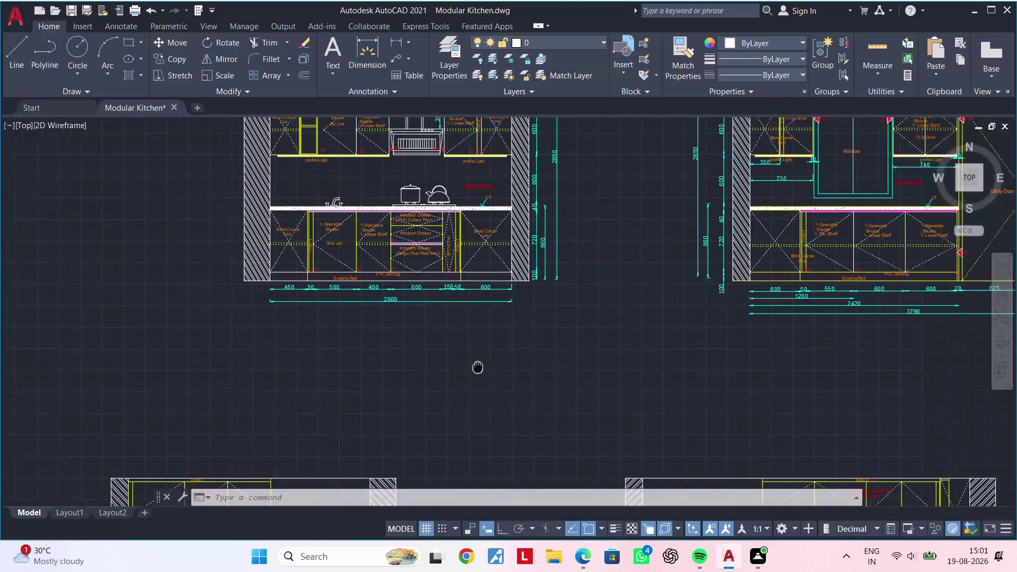
Pan to the fridge wall elevation, save the drawing and cancel any active command.
middle_drag(611, 273, 680, 224)
middle_drag(661, 272, 613, 277)
key(Escape)
key(Escape)
key(Escape)
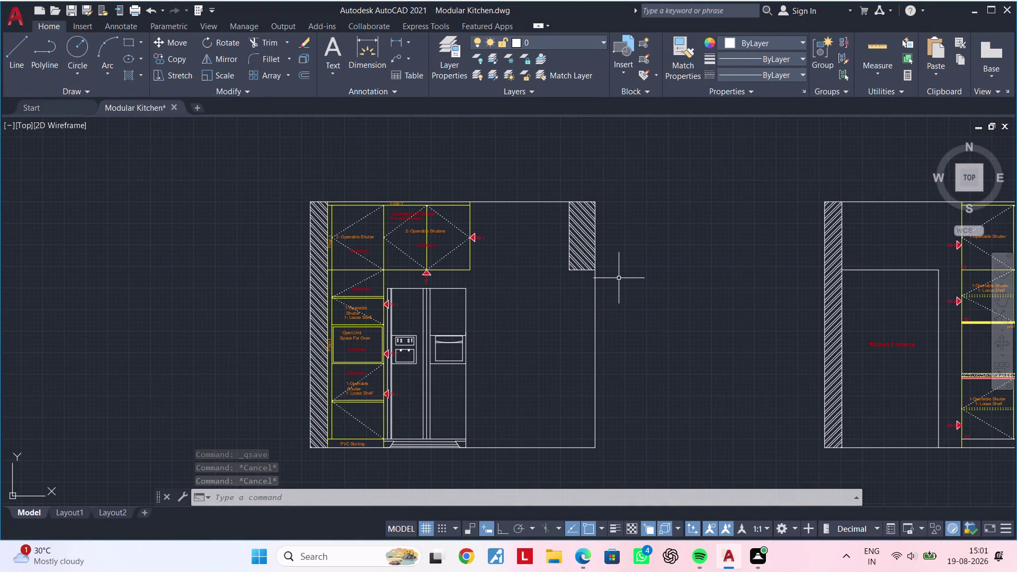
key(Escape)
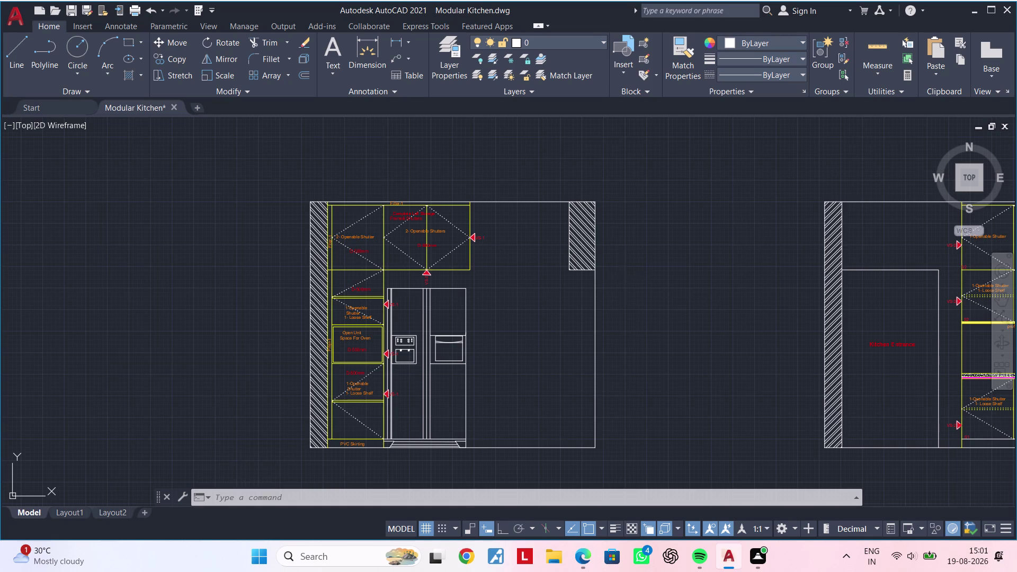
key(Escape)
key(Escape)
key(Escape)
key(Escape)
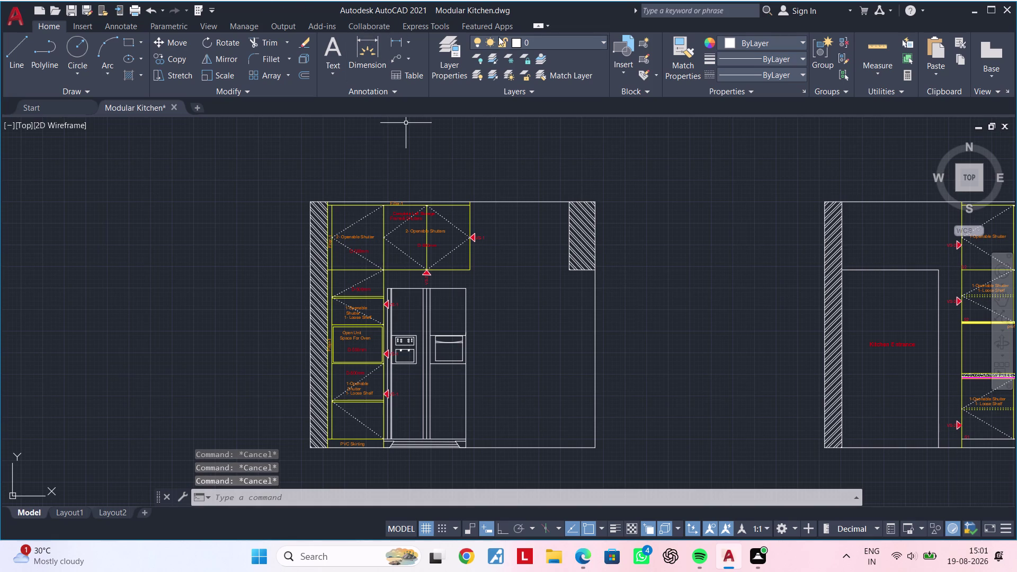
Make the Dimensions layer current and start the DIM command.
click(508, 42)
click(549, 90)
click(370, 51)
scroll(up, 3)
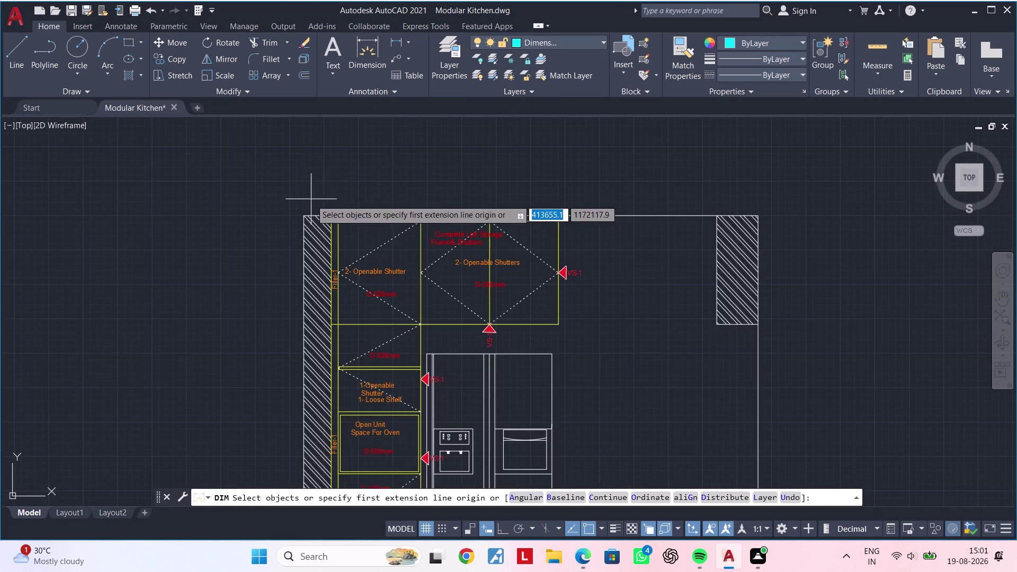
Dimension the 50 segment at the wall's top corner above the loft.
scroll(up, 3)
scroll(up, 3)
click(326, 266)
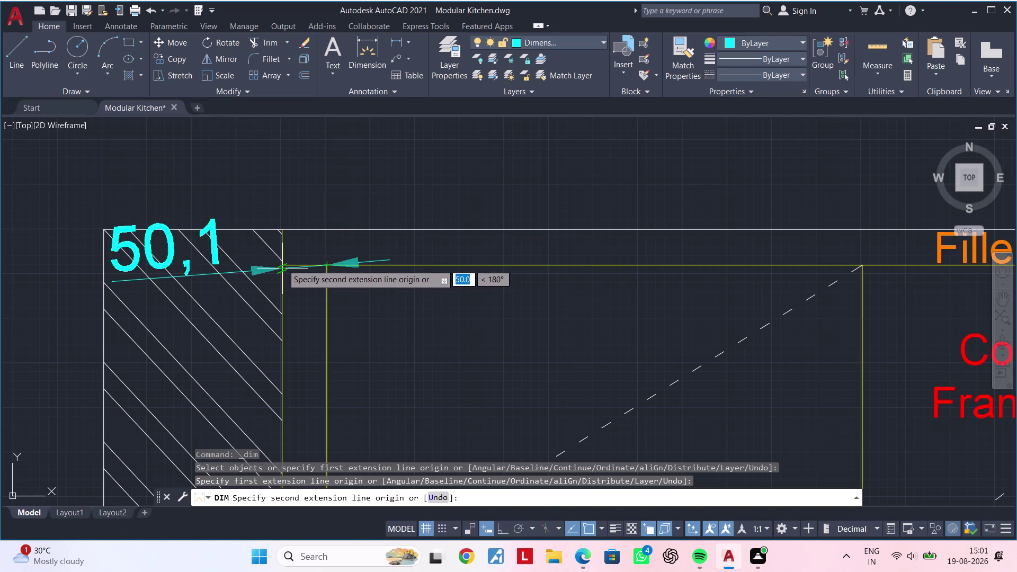
click(506, 523)
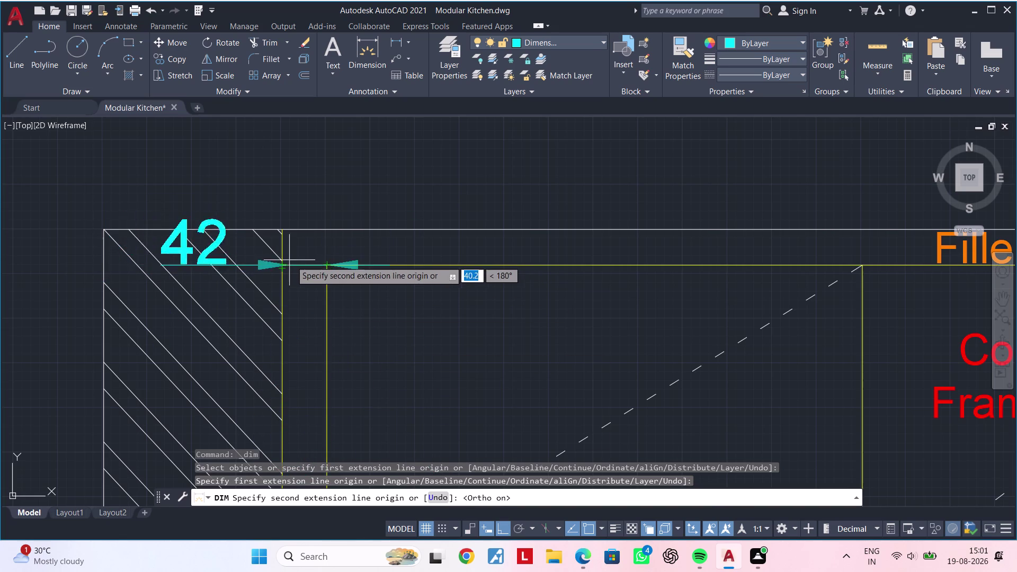
click(280, 267)
click(305, 186)
middle_drag(416, 156, 409, 183)
key(Escape)
middle_drag(436, 187, 370, 156)
key(space)
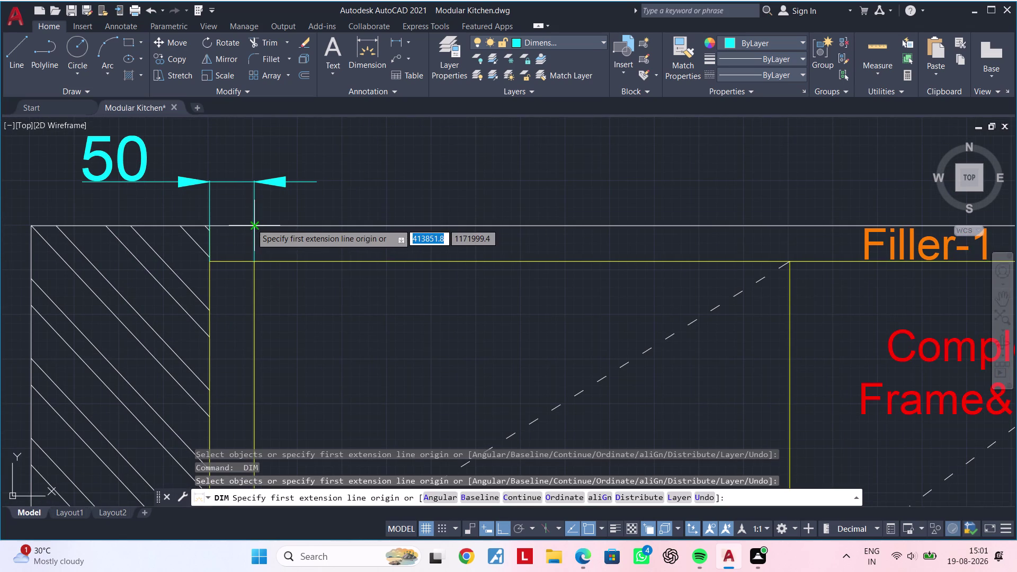
Add the 600 dimension to the first shutter's edge, in line with 50.
click(251, 224)
middle_drag(465, 223, 273, 218)
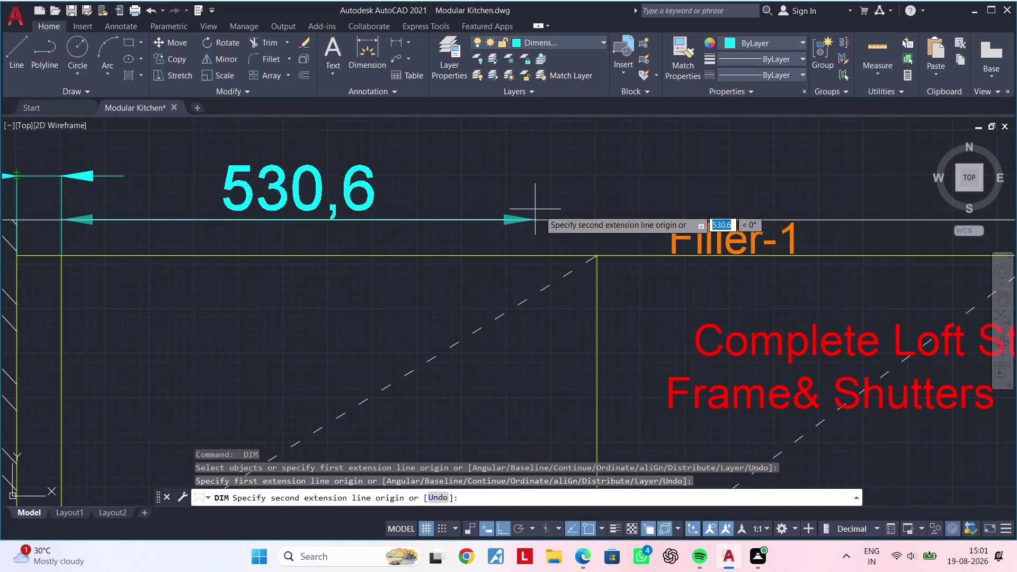
click(597, 217)
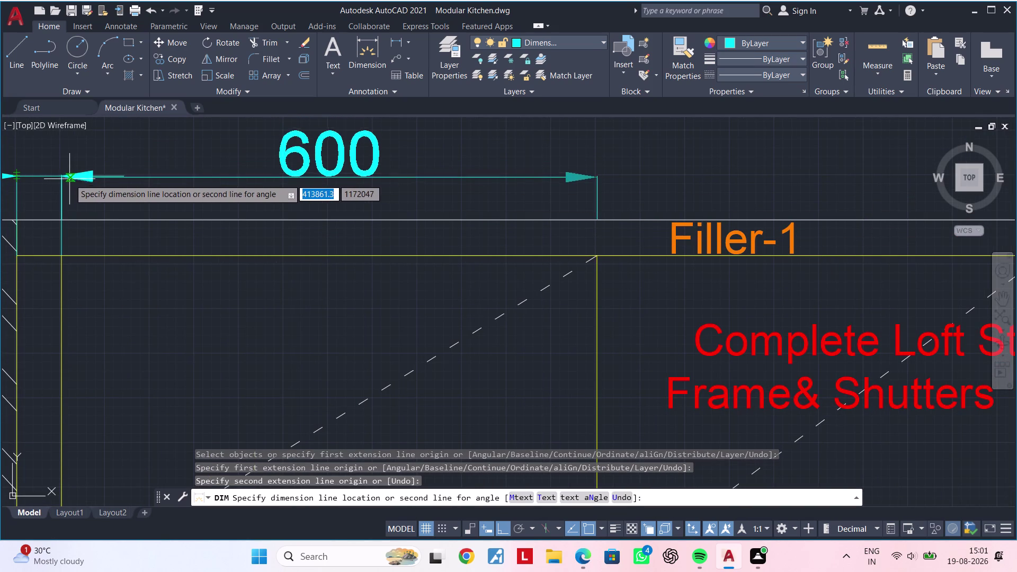
click(61, 177)
middle_drag(363, 162, 141, 158)
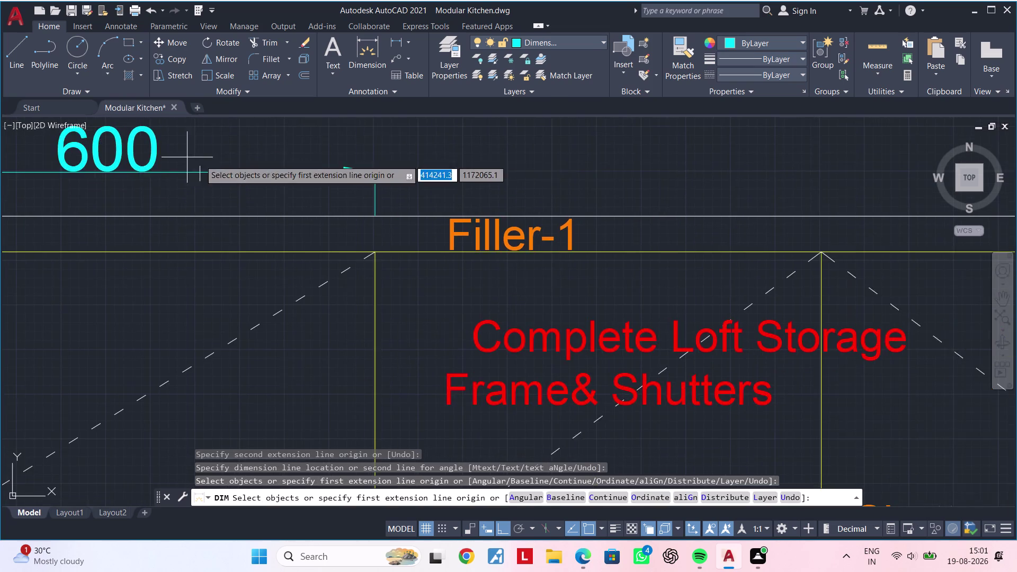
scroll(down, 3)
middle_drag(331, 174, 226, 182)
scroll(down, 3)
middle_drag(363, 182, 445, 181)
key(space)
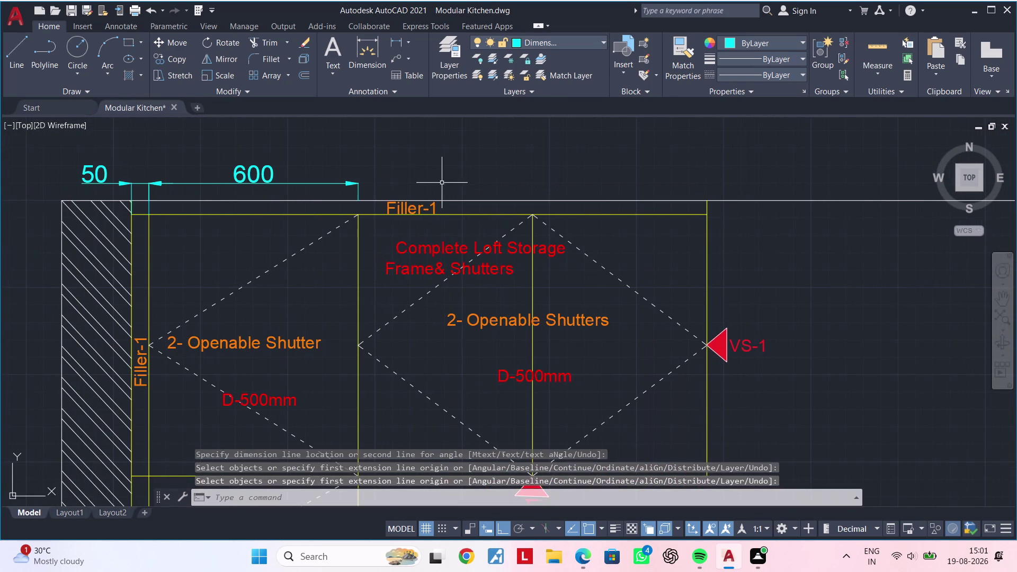
Discard a mistaken 100 dimension and chain a 1000 dimension from the 600's end.
key(space)
click(356, 182)
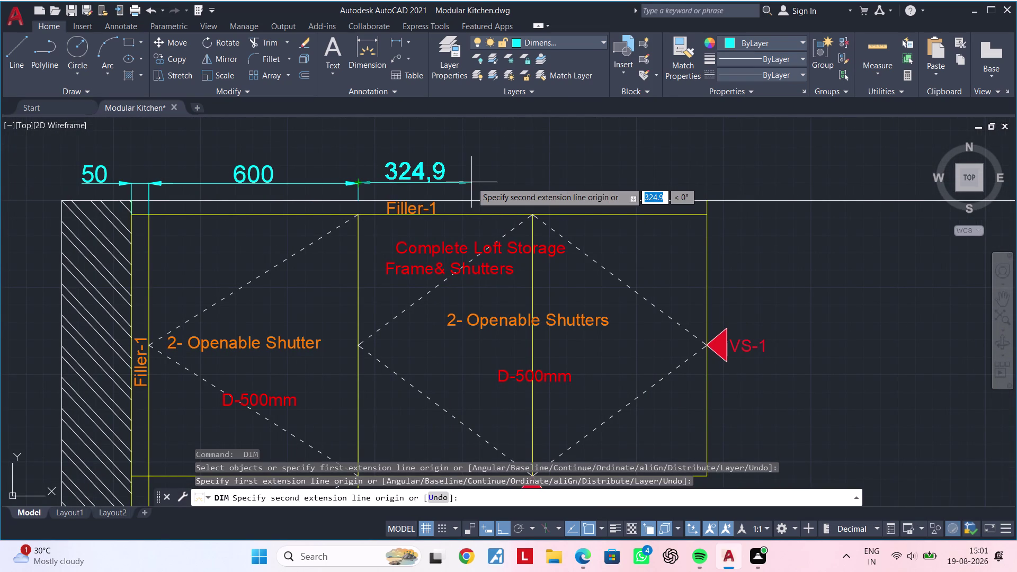
text(100)
key(Return)
key(Escape)
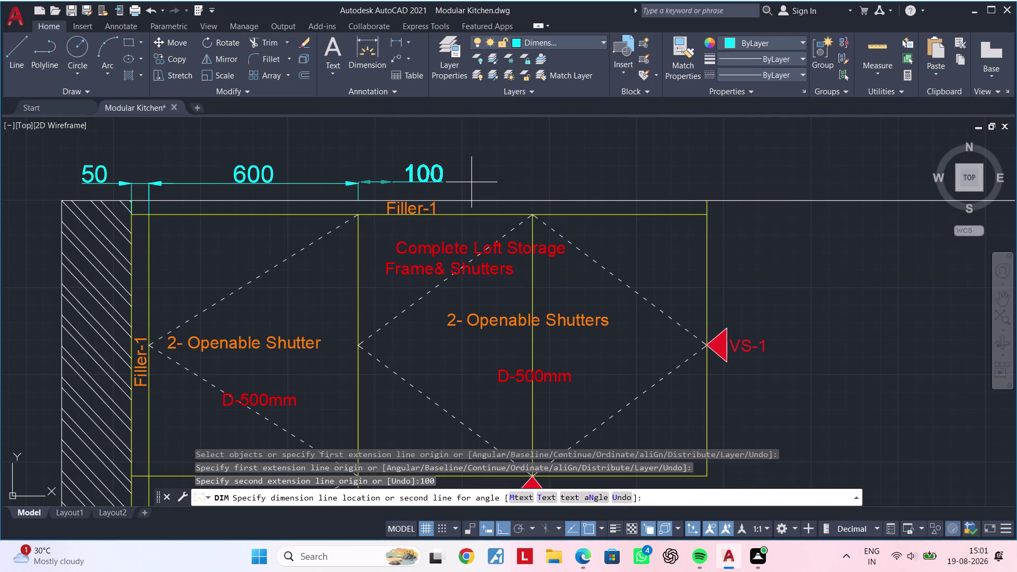
key(space)
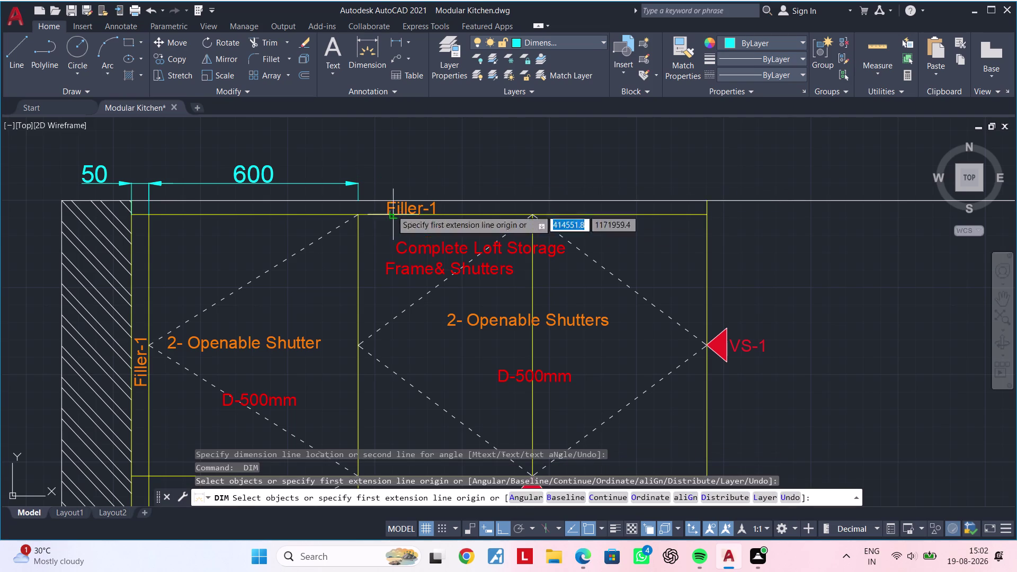
click(357, 183)
text(1)
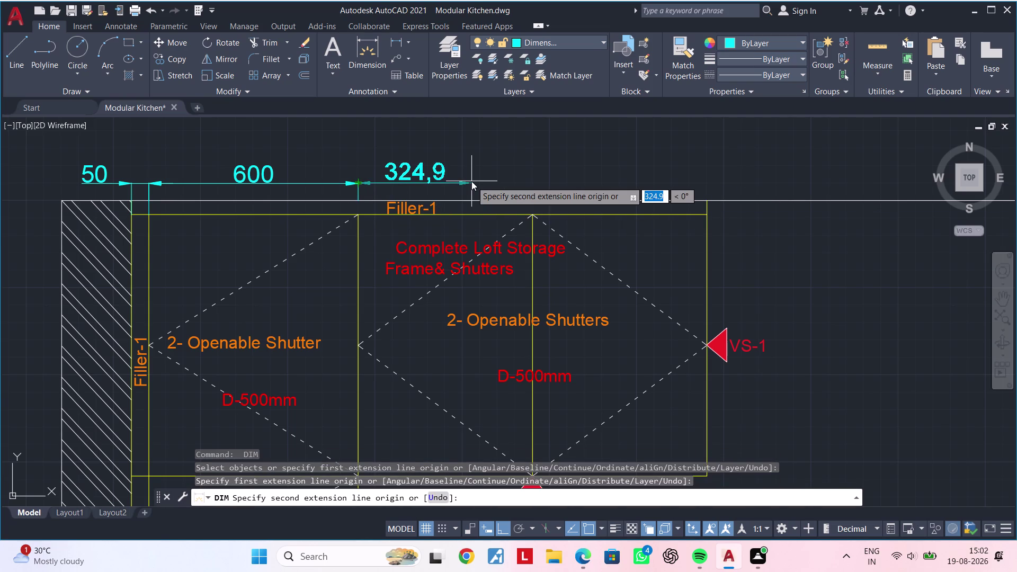
text(000)
key(Return)
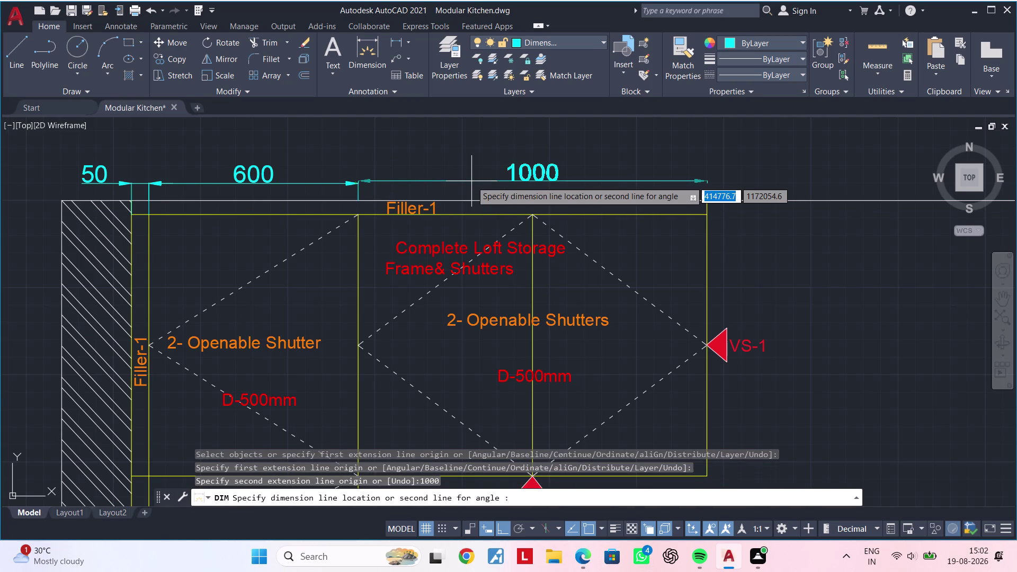
click(362, 185)
Cancel a 150 attempt and place the 1650 overall dimension above the chain.
middle_drag(747, 192, 359, 221)
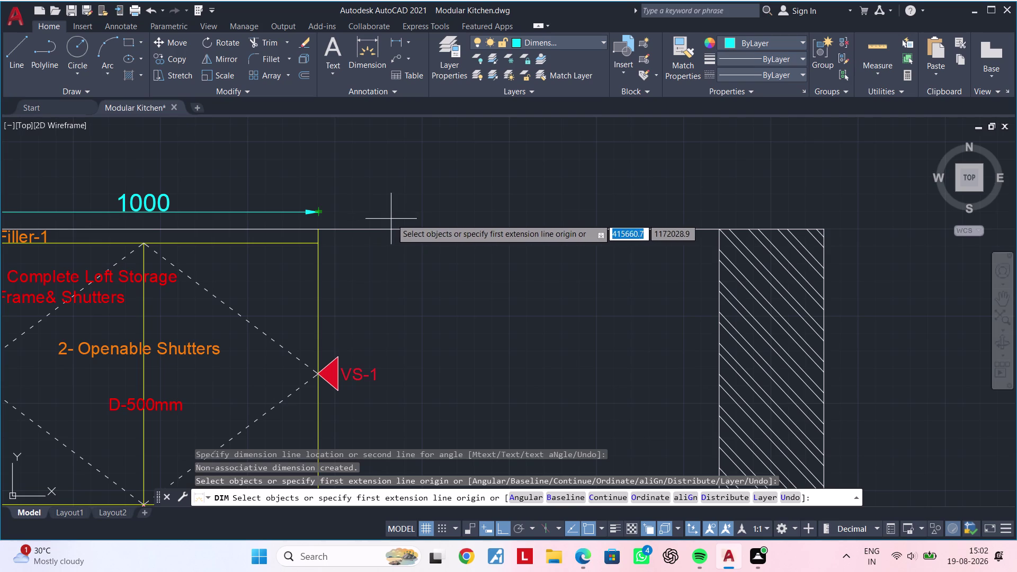
scroll(down, 3)
middle_drag(250, 219, 558, 218)
scroll(up, 3)
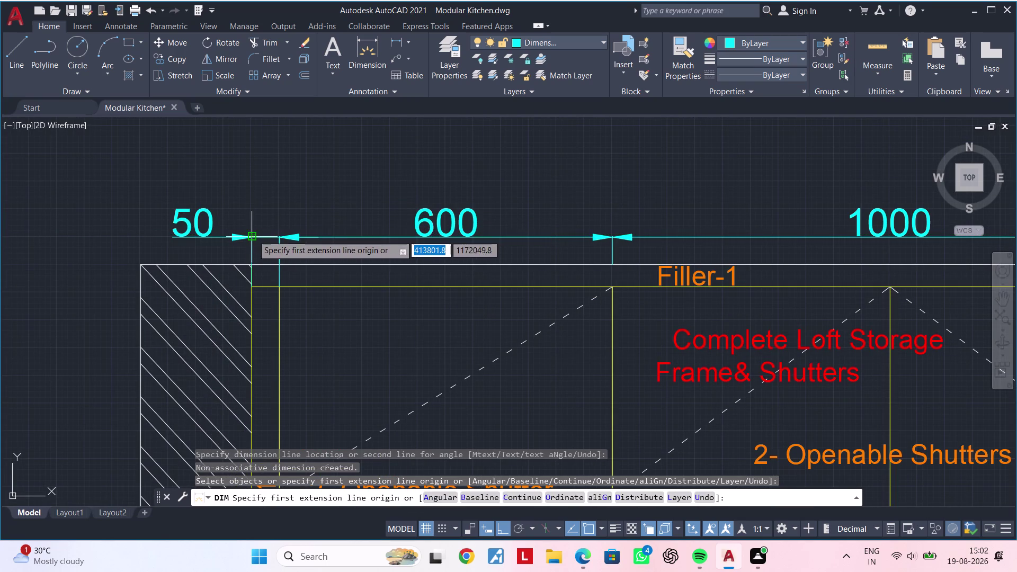
click(253, 195)
middle_drag(561, 180, 429, 189)
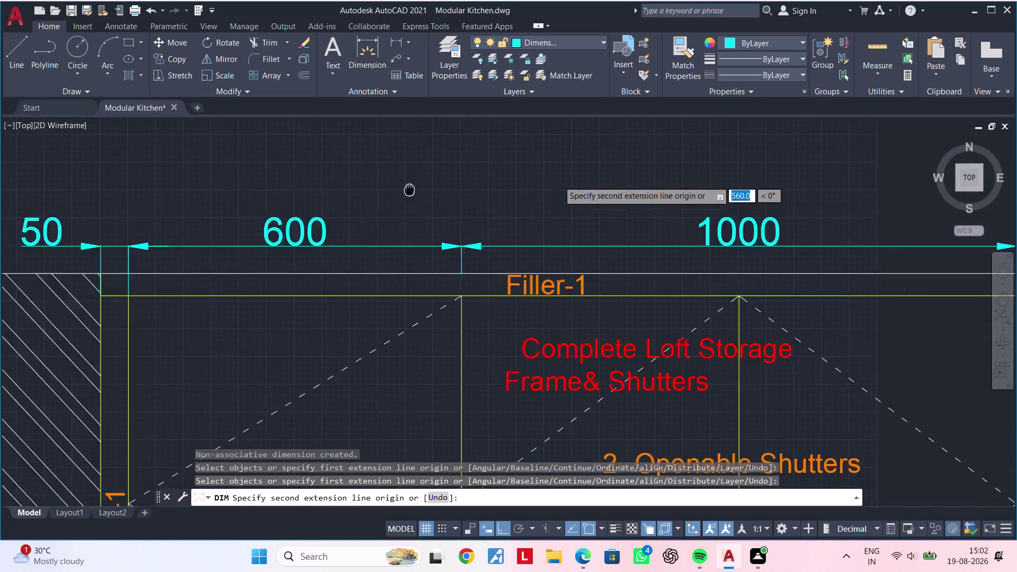
middle_drag(429, 188, 279, 189)
scroll(down, 3)
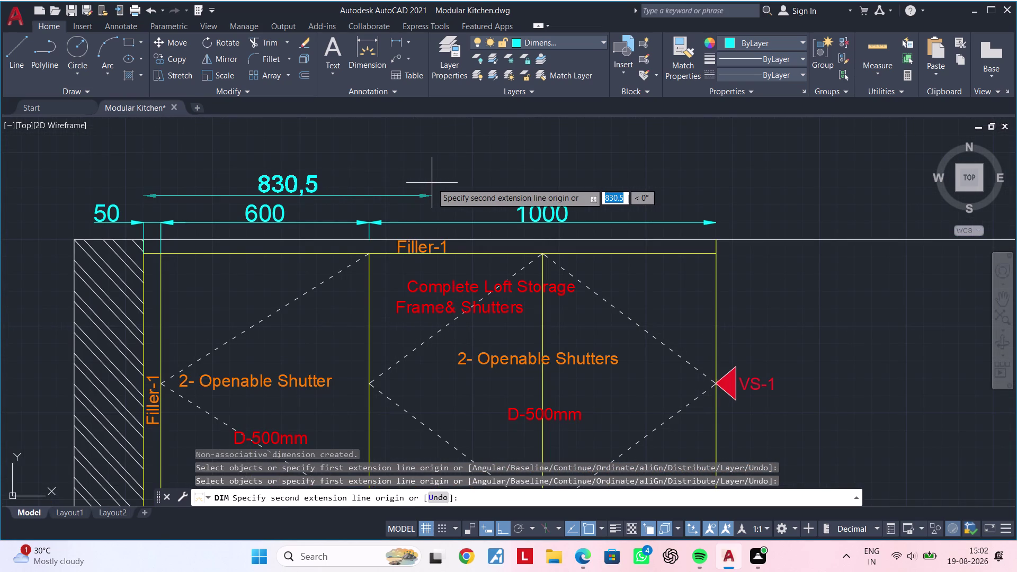
text(150)
key(Return)
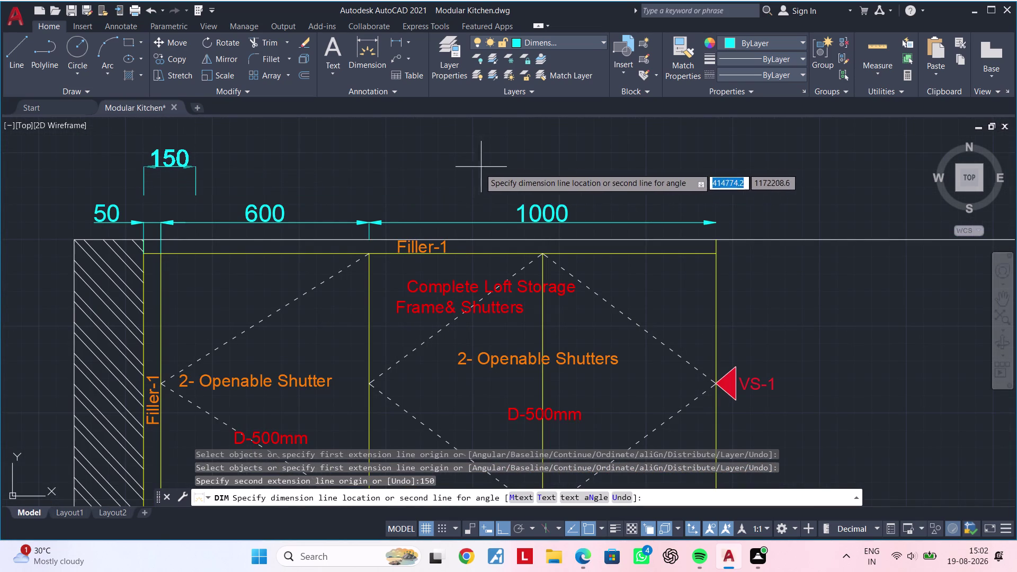
key(Escape)
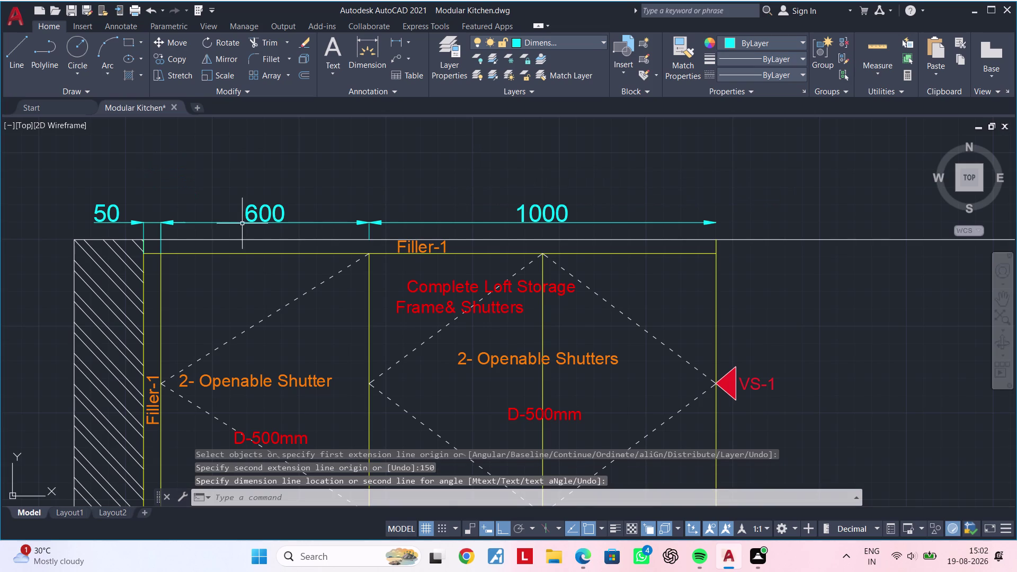
key(space)
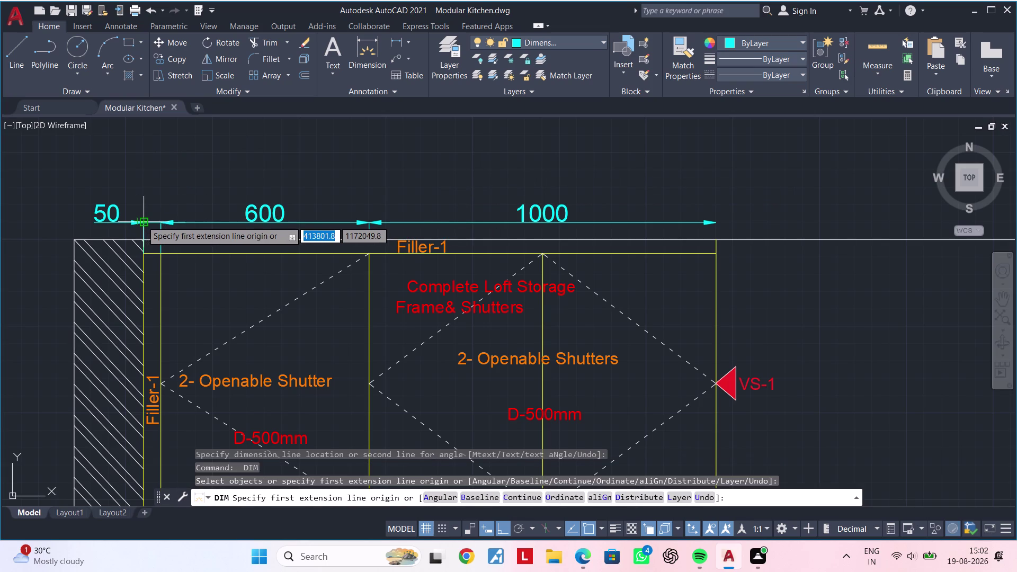
click(144, 181)
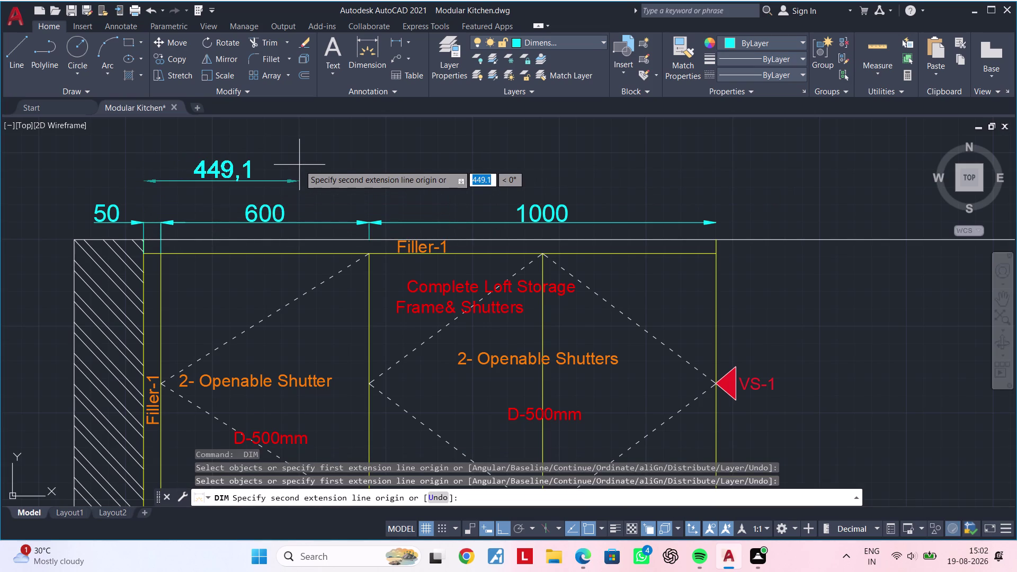
text(1650)
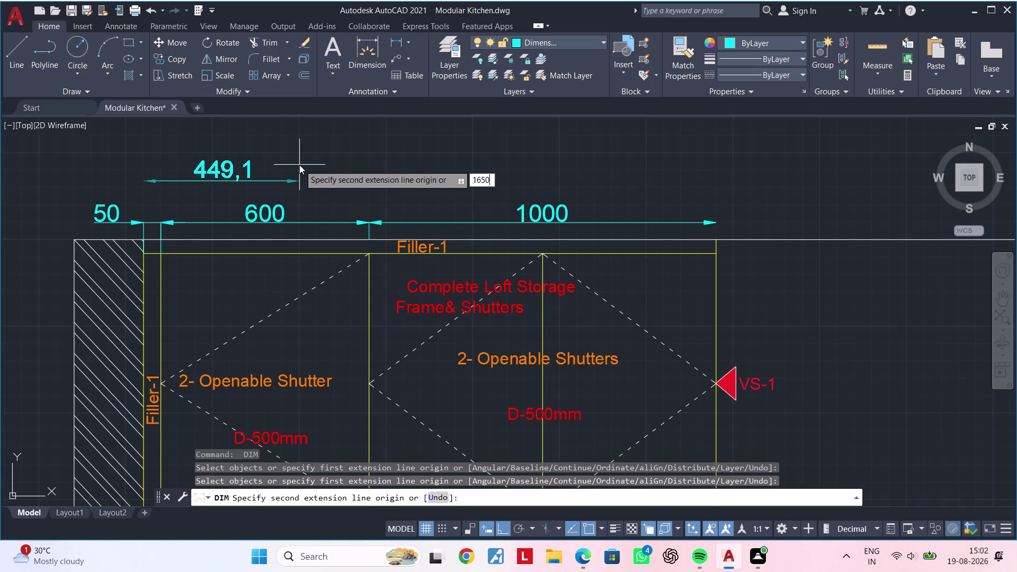
key(Return)
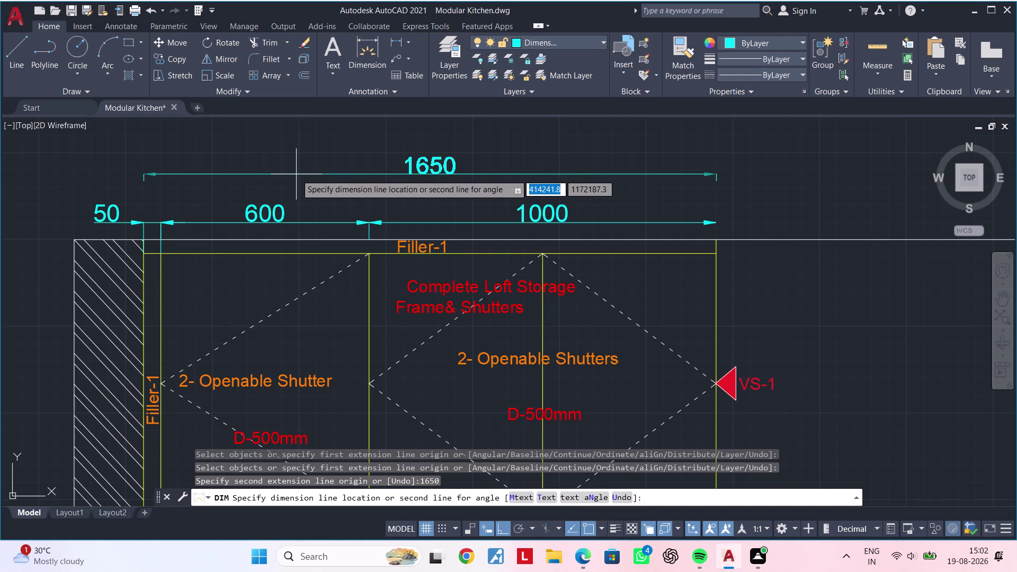
click(295, 192)
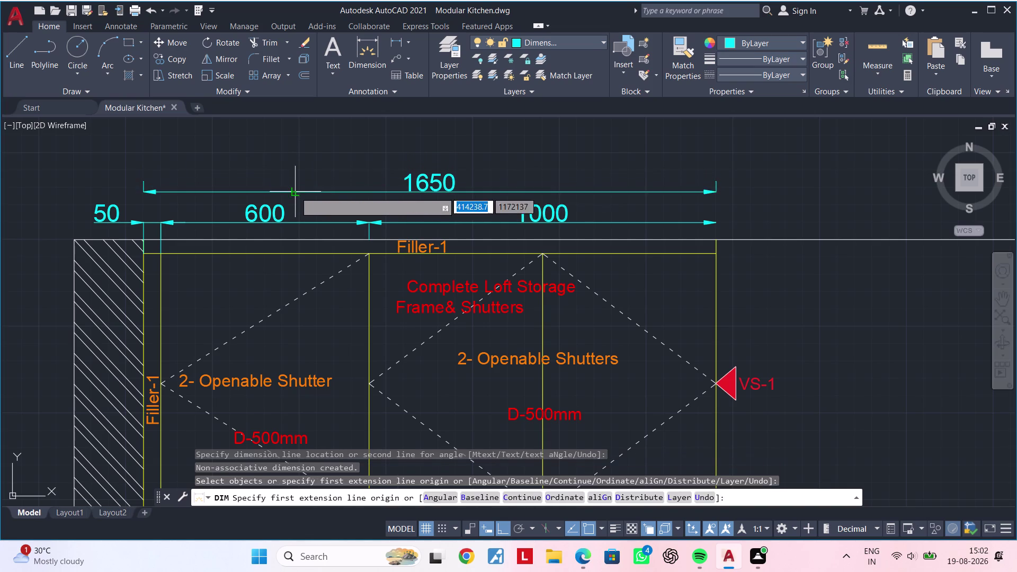
Add the 1150 dimension from the 1000's right end, in line with the chain.
middle_drag(625, 179, 266, 168)
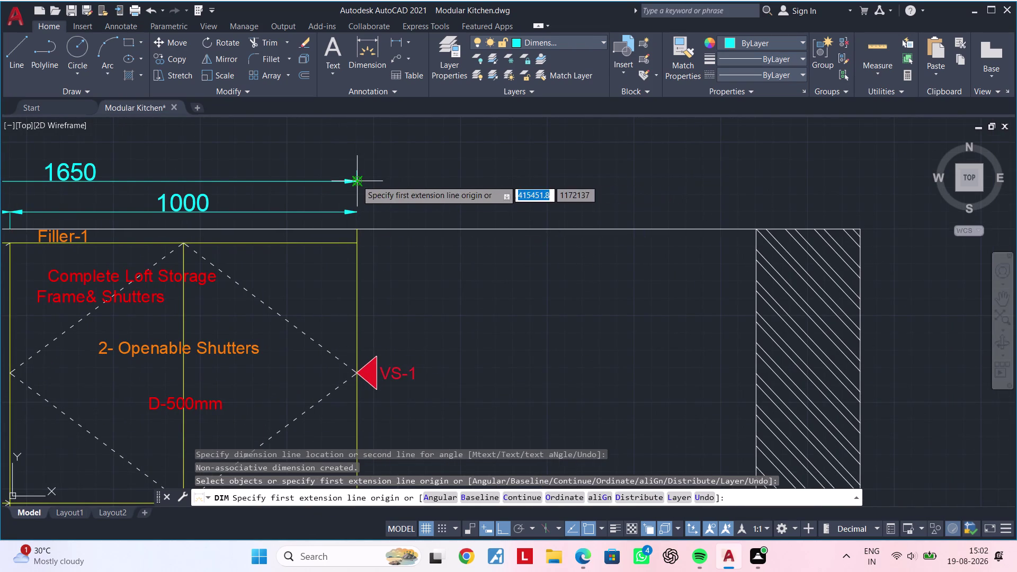
click(356, 180)
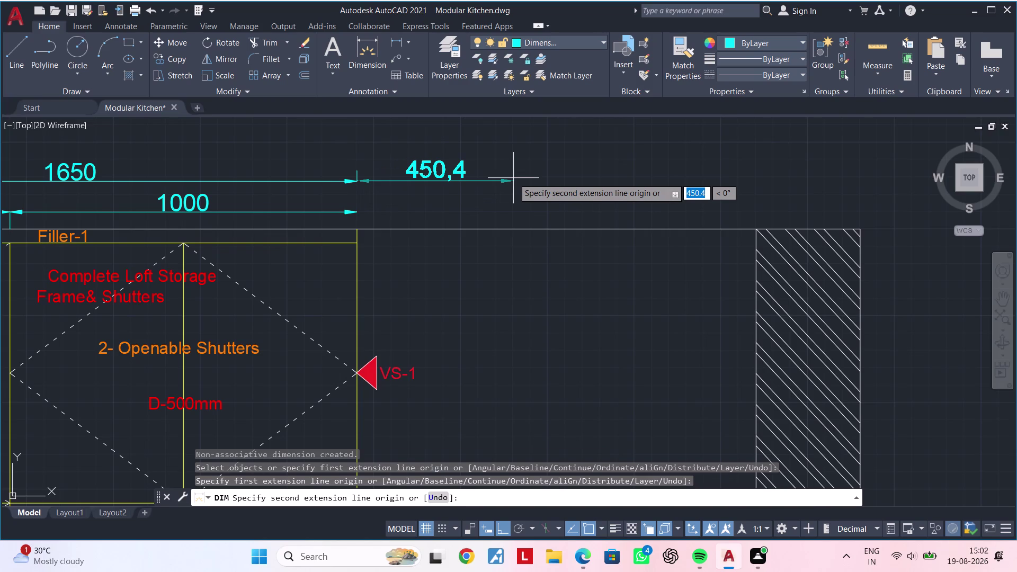
text(1150)
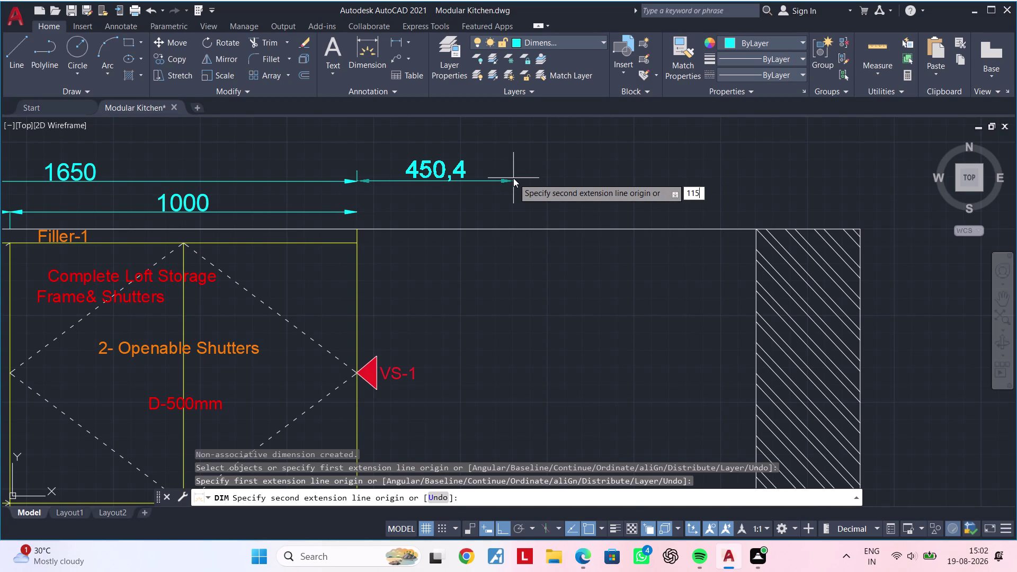
key(Return)
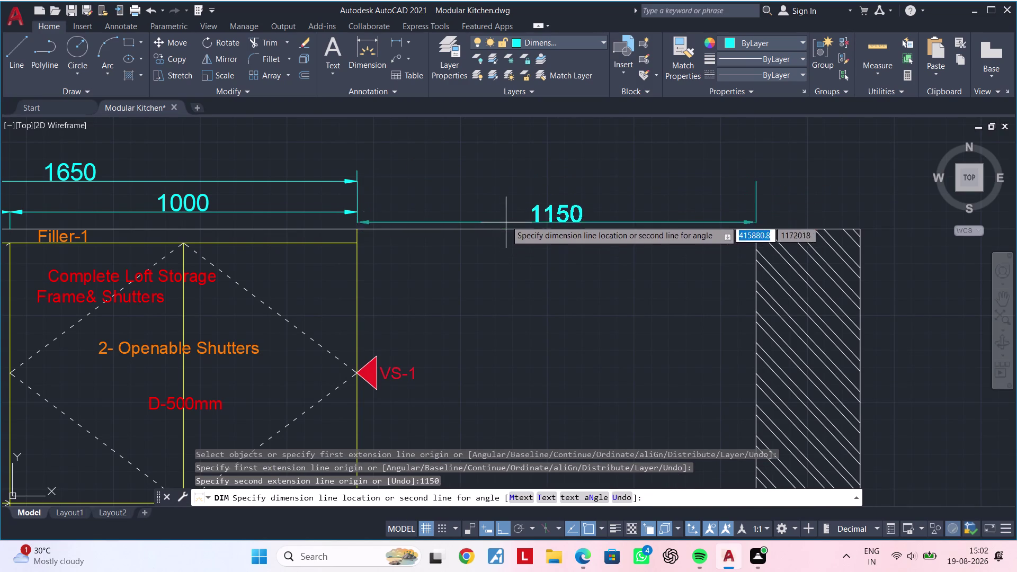
click(356, 182)
scroll(down, 3)
Place the 2800 overall width dimension from the top-left corner above the chain.
middle_drag(383, 158, 513, 161)
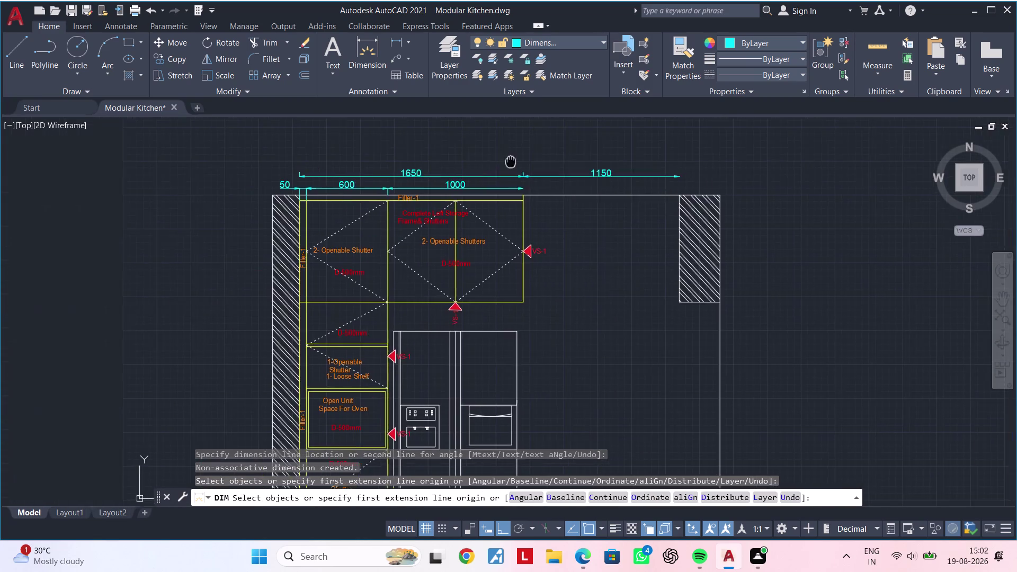
middle_drag(514, 161, 515, 161)
scroll(up, 3)
middle_drag(297, 163, 339, 172)
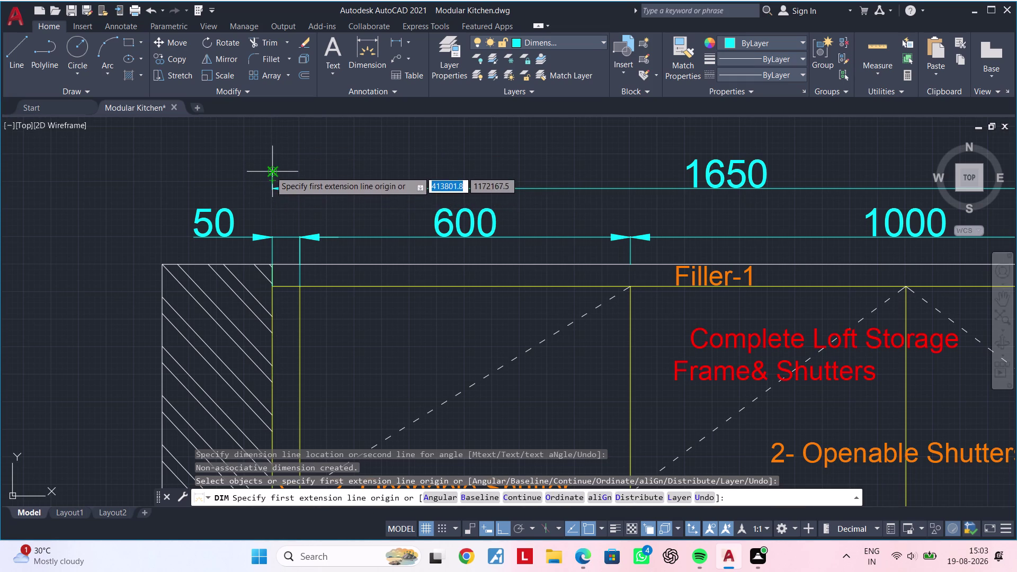
click(270, 149)
middle_drag(609, 116, 210, 141)
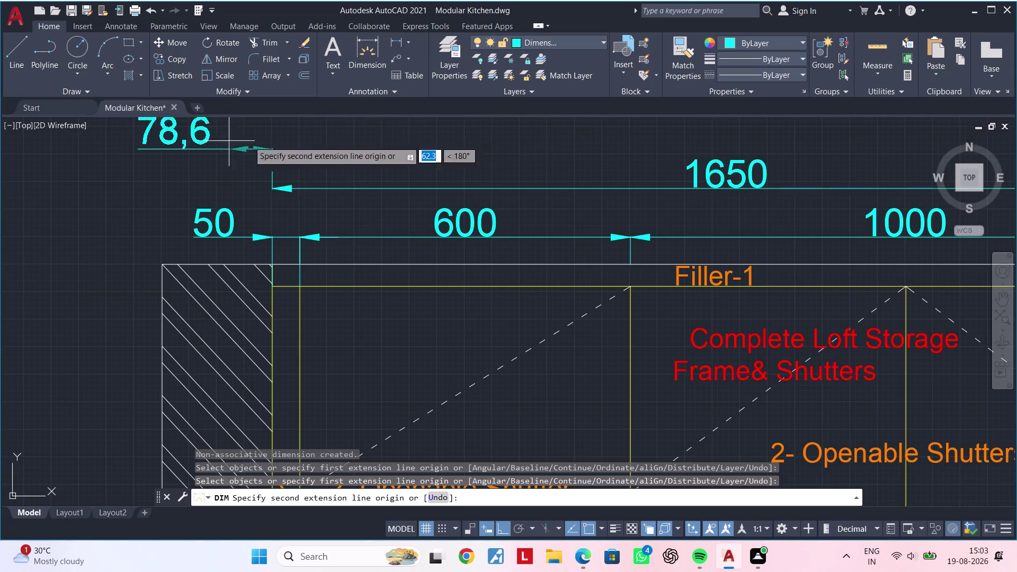
scroll(down, 3)
middle_drag(785, 126, 234, 140)
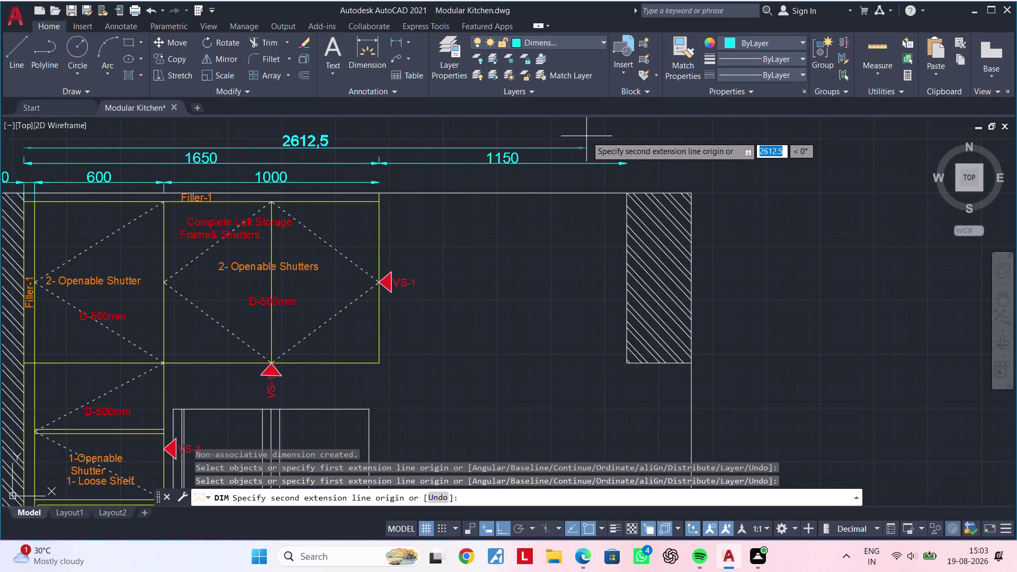
text(280)
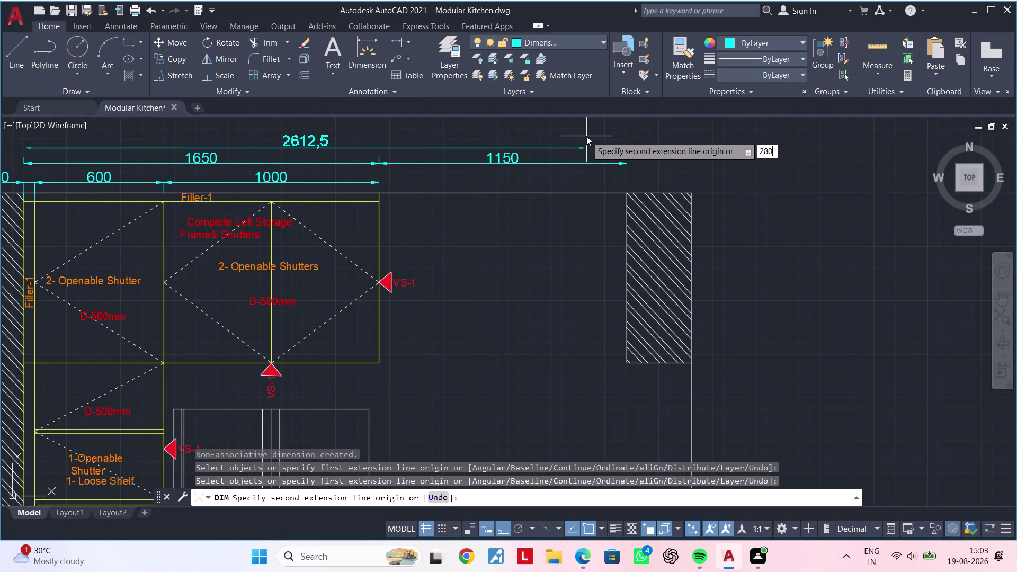
text(0)
key(Return)
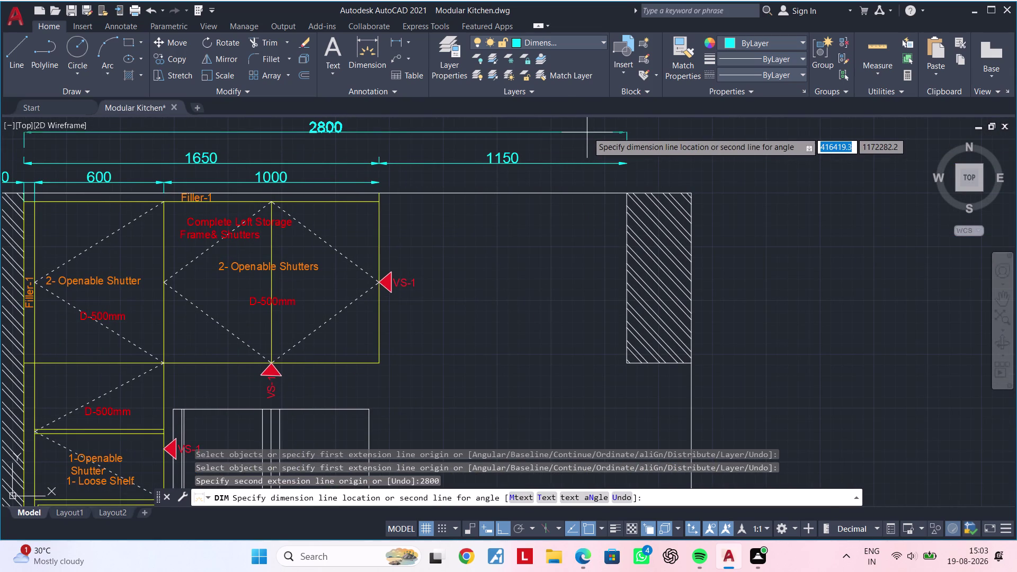
click(587, 140)
scroll(down, 3)
Dimension the 40 filler height beside the left wall's top.
middle_drag(570, 181, 640, 165)
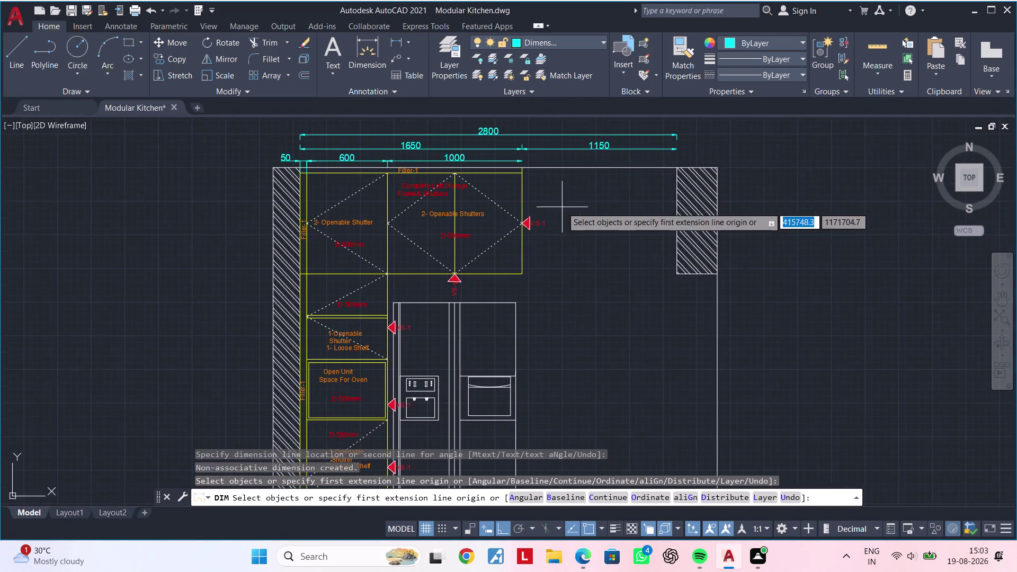
middle_drag(566, 206, 614, 197)
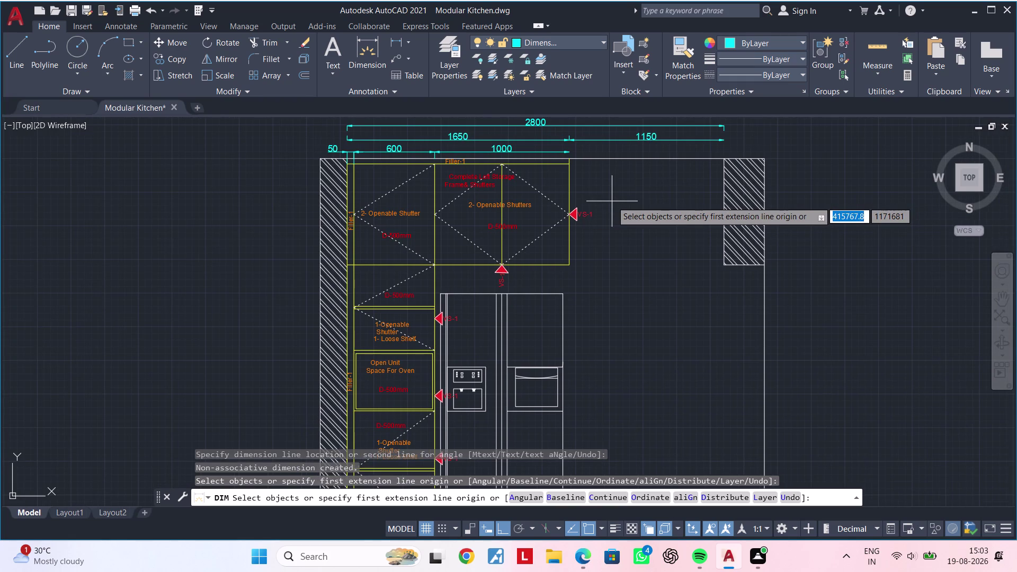
scroll(up, 3)
scroll(up, 3)
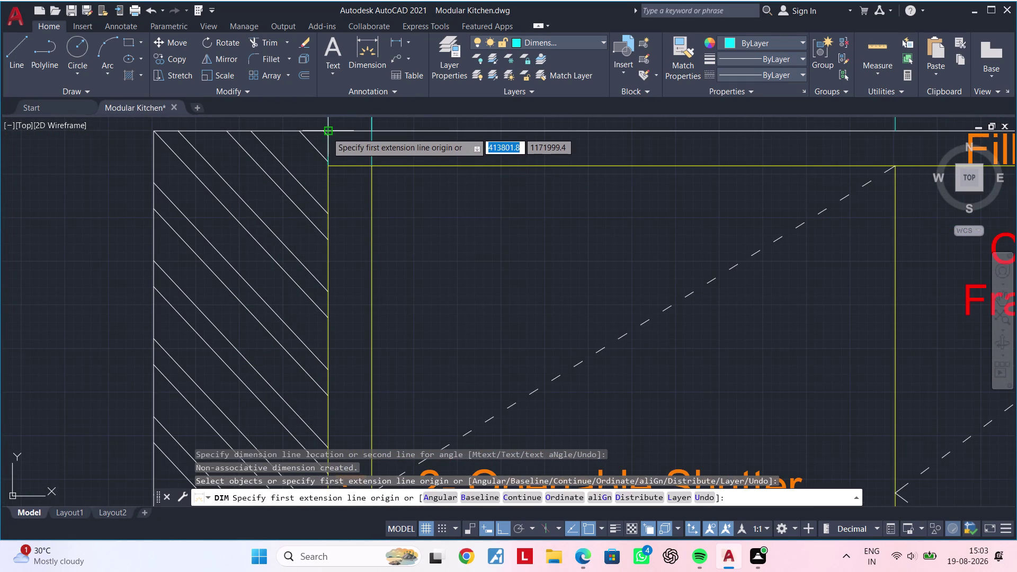
click(327, 132)
click(329, 158)
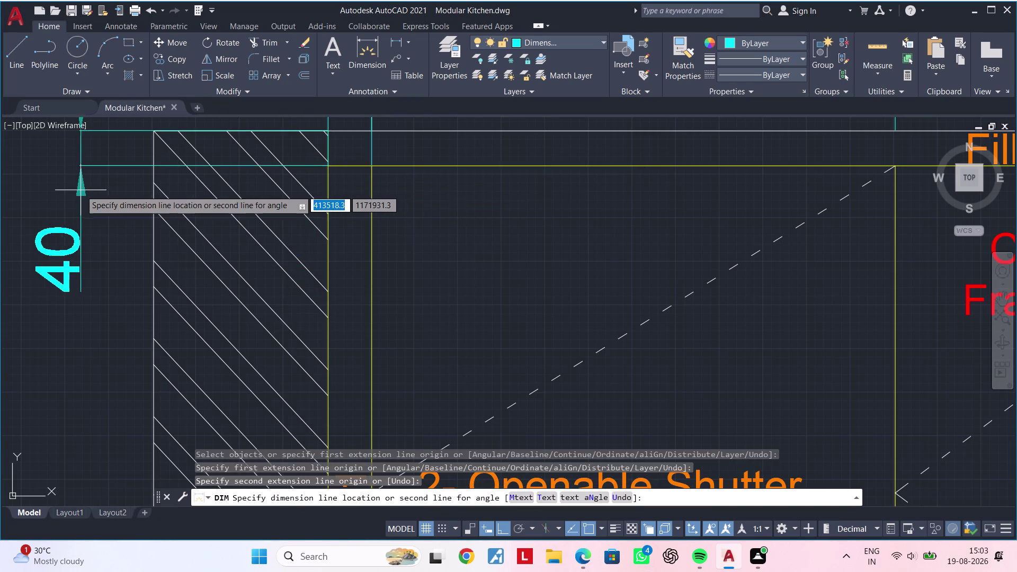
scroll(down, 3)
middle_drag(81, 190, 249, 203)
click(239, 208)
Snap the 40 dimension's extension line ends to the wall corner.
key(Escape)
key(Escape)
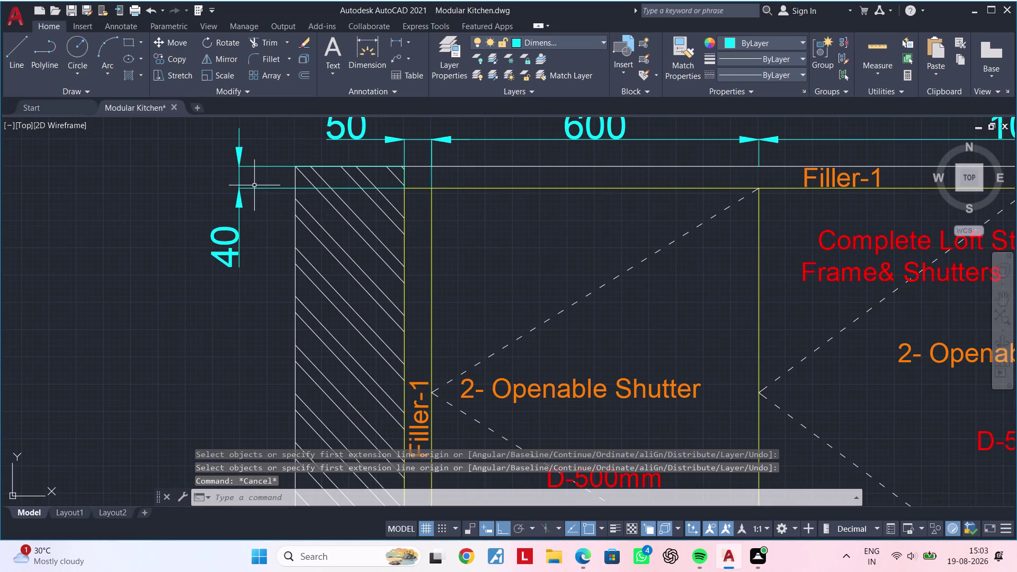
click(254, 190)
click(403, 190)
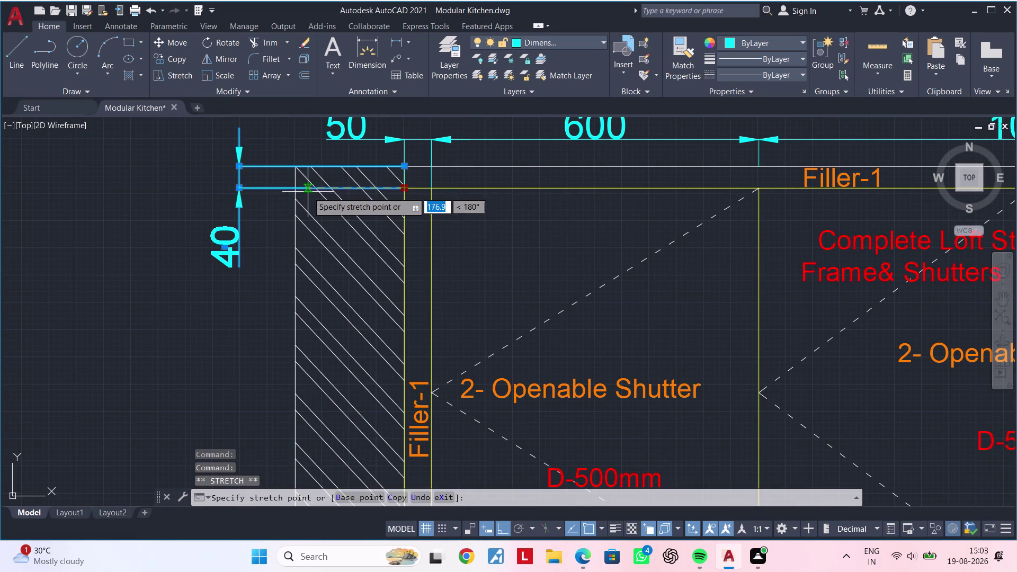
click(269, 193)
click(405, 167)
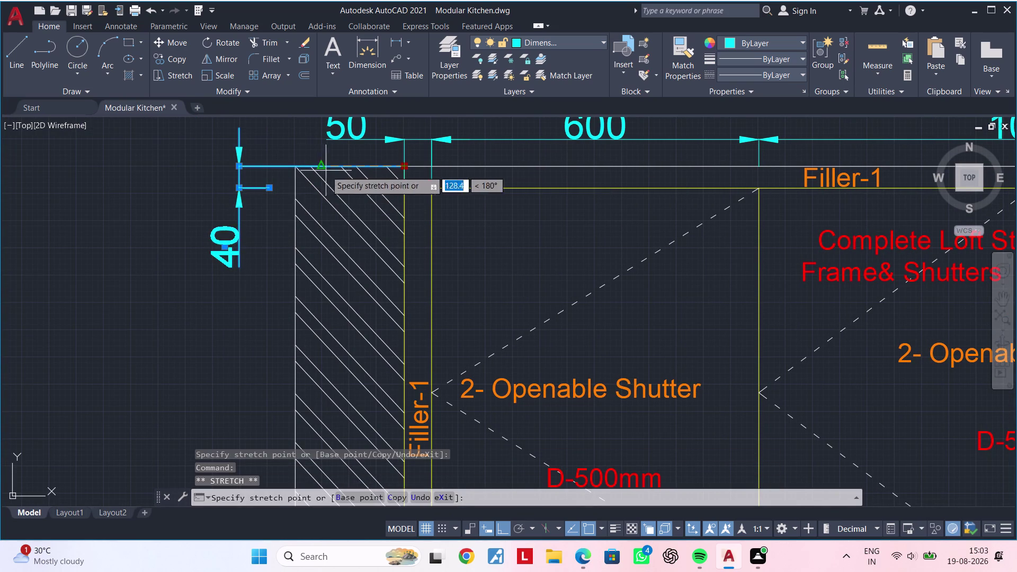
click(273, 171)
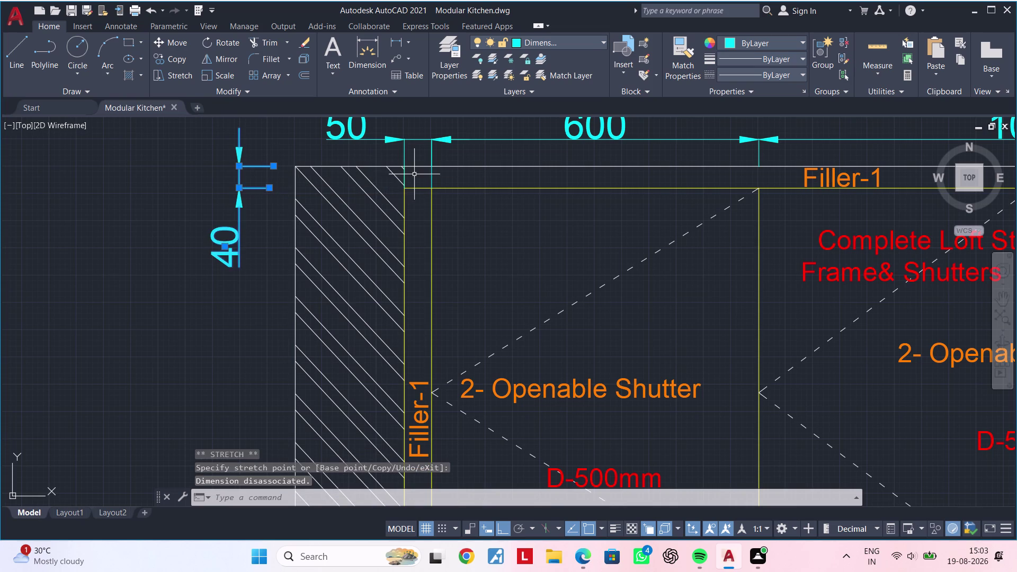
Move the 50 dimension's extension ends to the wall top.
click(404, 183)
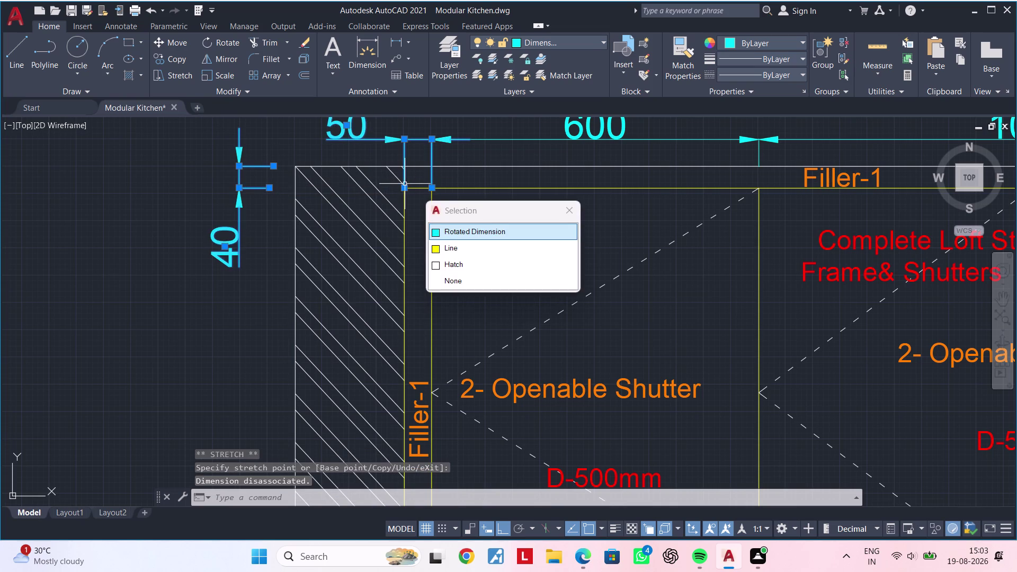
click(405, 188)
click(405, 156)
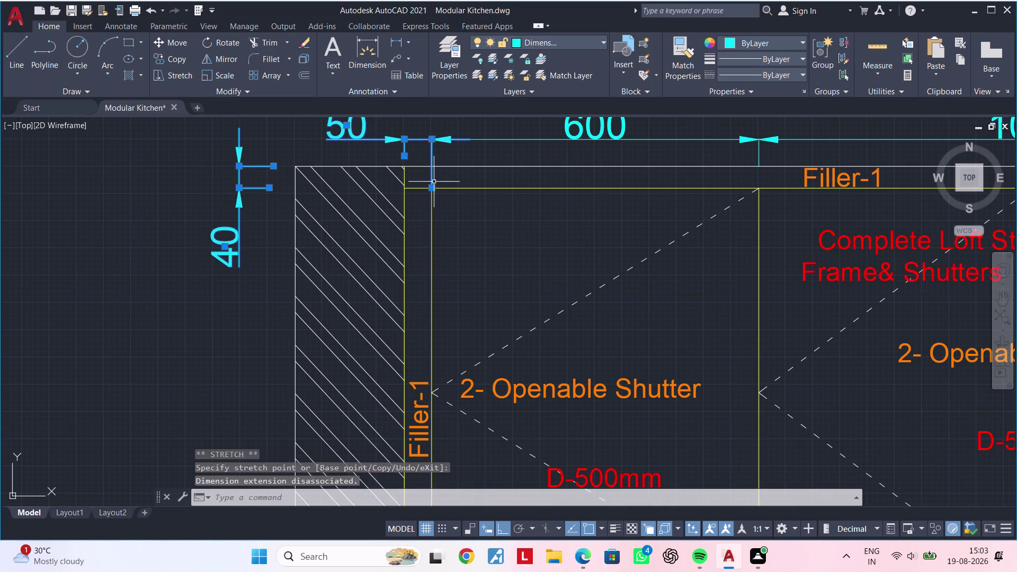
click(433, 188)
click(432, 159)
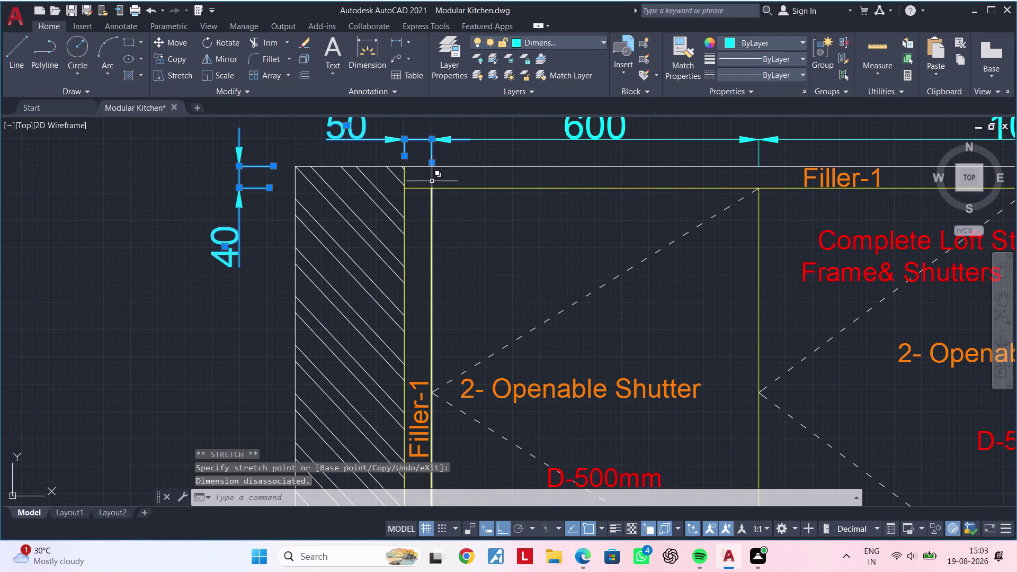
key(Escape)
Move the 40 dimension line closer to the wall.
scroll(down, 3)
middle_drag(461, 210, 506, 189)
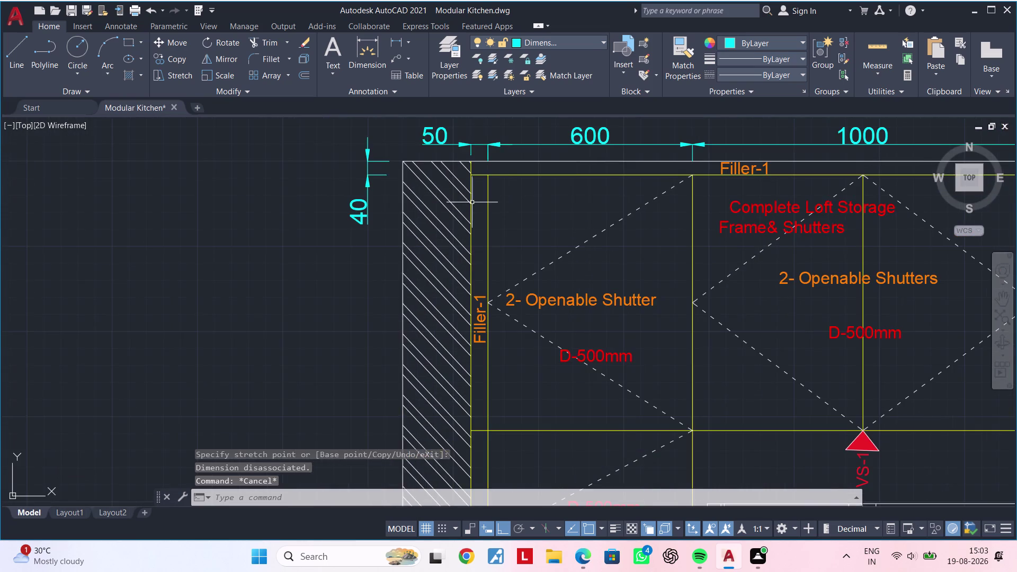
key(Escape)
middle_drag(390, 216, 433, 192)
key(Escape)
key(Escape)
click(399, 192)
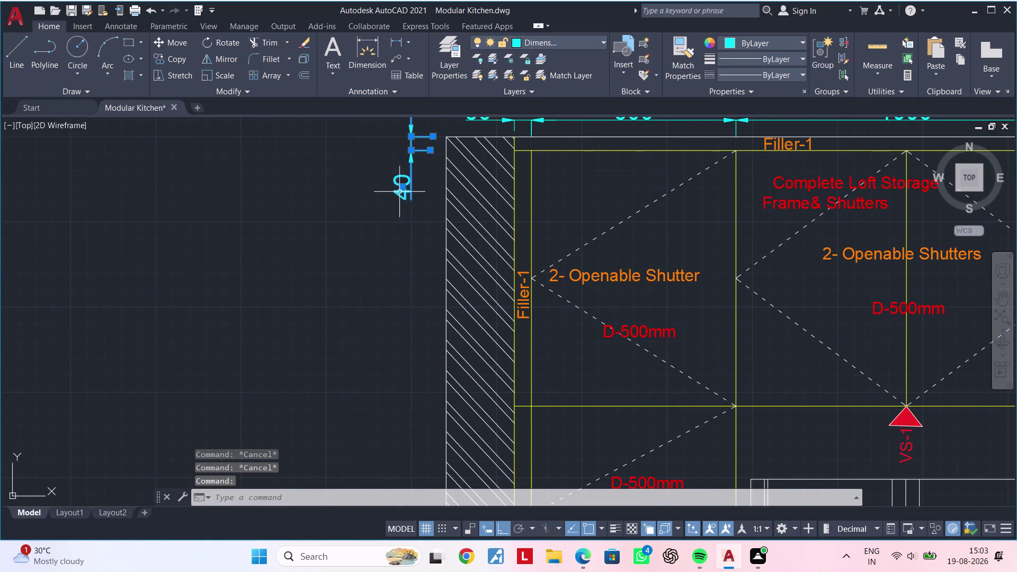
click(404, 189)
scroll(up, 3)
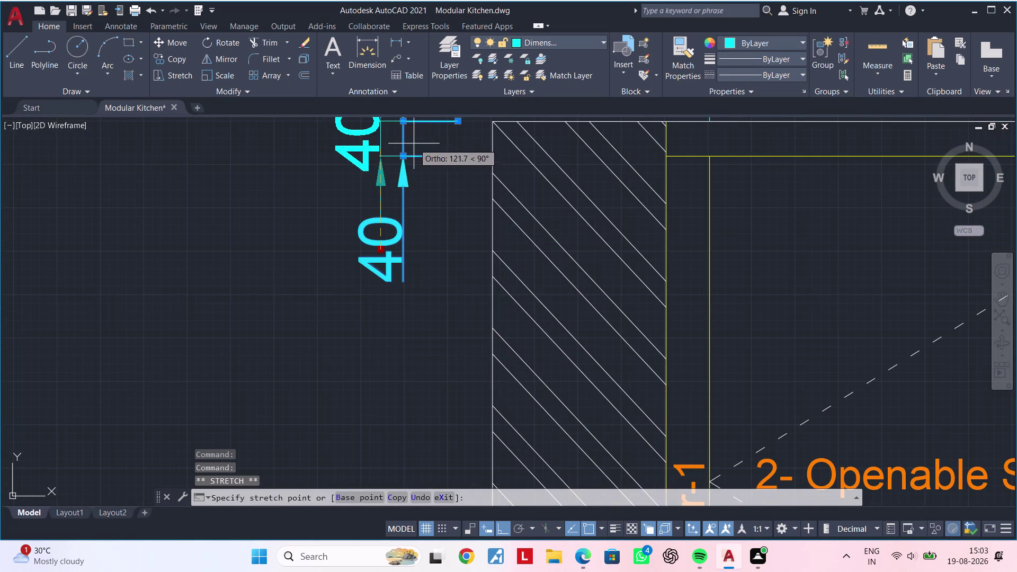
click(404, 142)
scroll(down, 3)
middle_drag(413, 170, 351, 216)
Clear the selection, recenter on the left wall's top and restart dimensioning.
key(Escape)
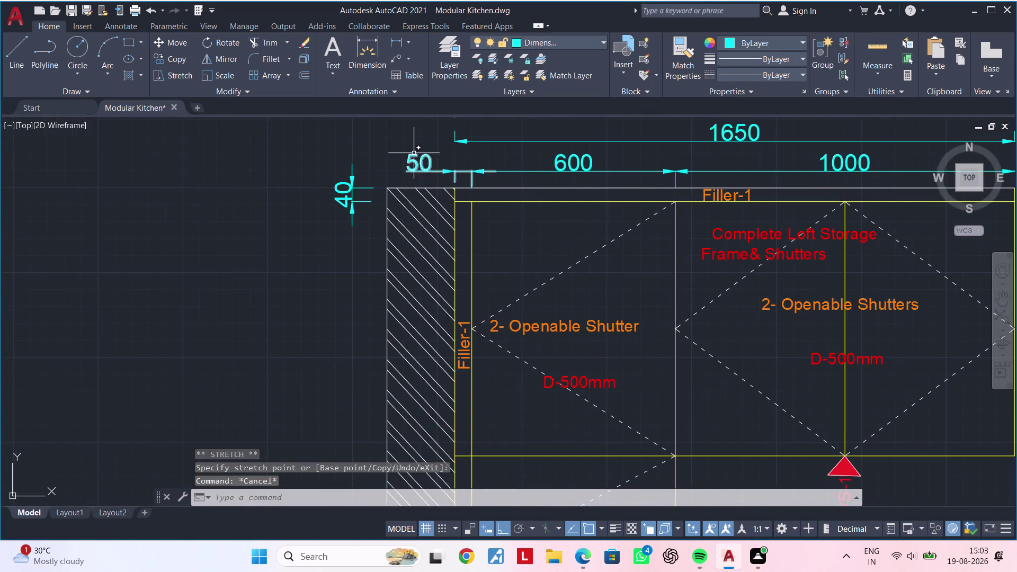
scroll(up, 3)
click(420, 172)
click(420, 169)
scroll(up, 3)
click(491, 177)
scroll(down, 3)
key(Escape)
middle_drag(520, 201, 453, 199)
middle_drag(326, 256, 337, 244)
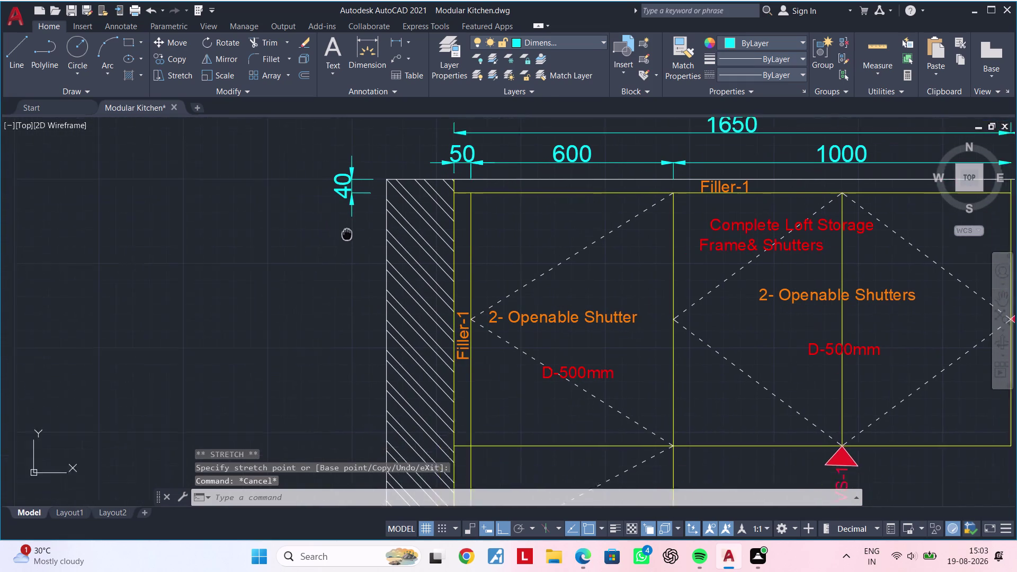
middle_drag(337, 243, 360, 216)
key(space)
Add 750 and 635 height dimensions down the left side of the wall.
click(378, 55)
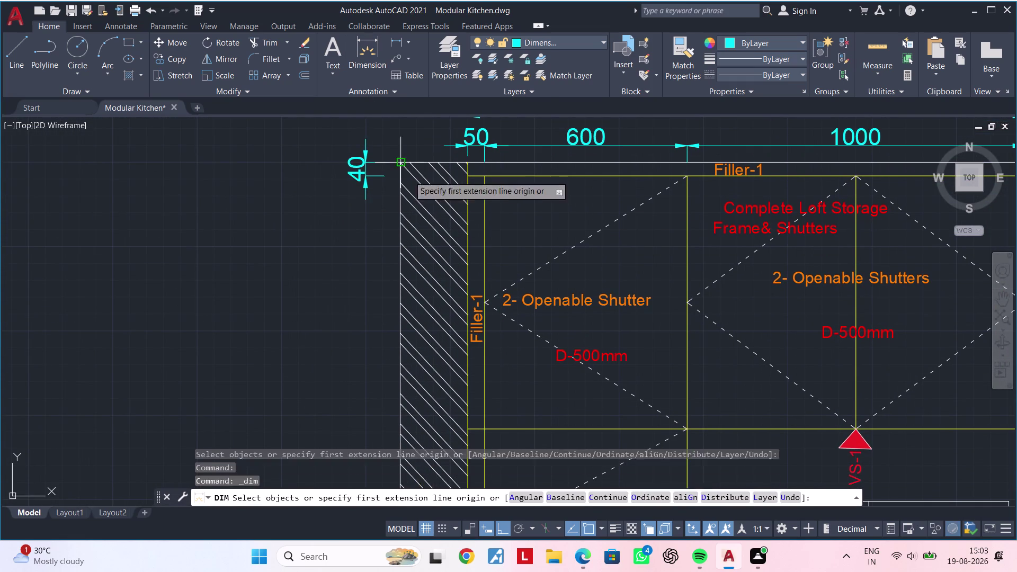
scroll(up, 3)
click(340, 177)
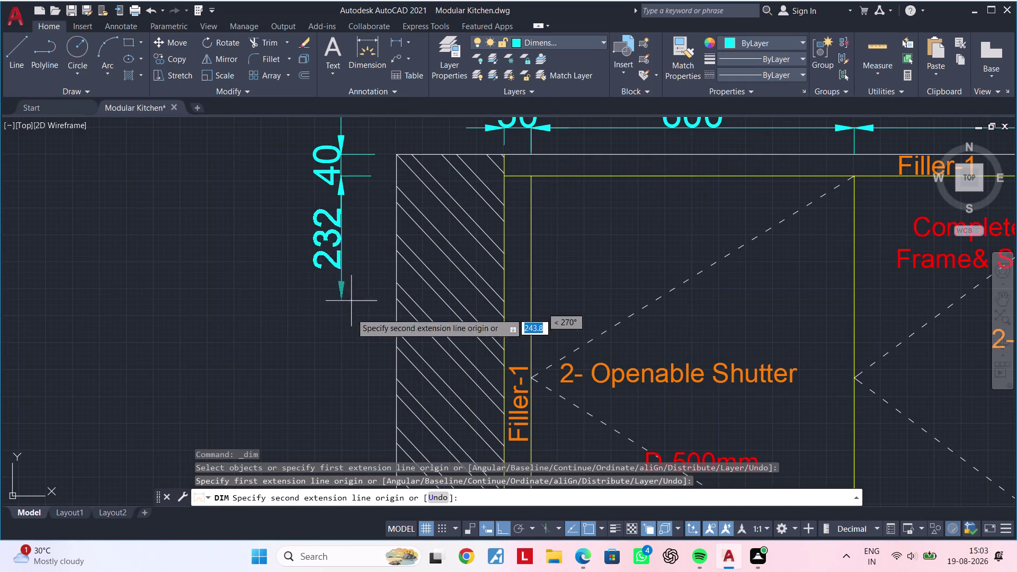
middle_drag(353, 329, 379, 228)
scroll(down, 3)
middle_drag(394, 275, 395, 266)
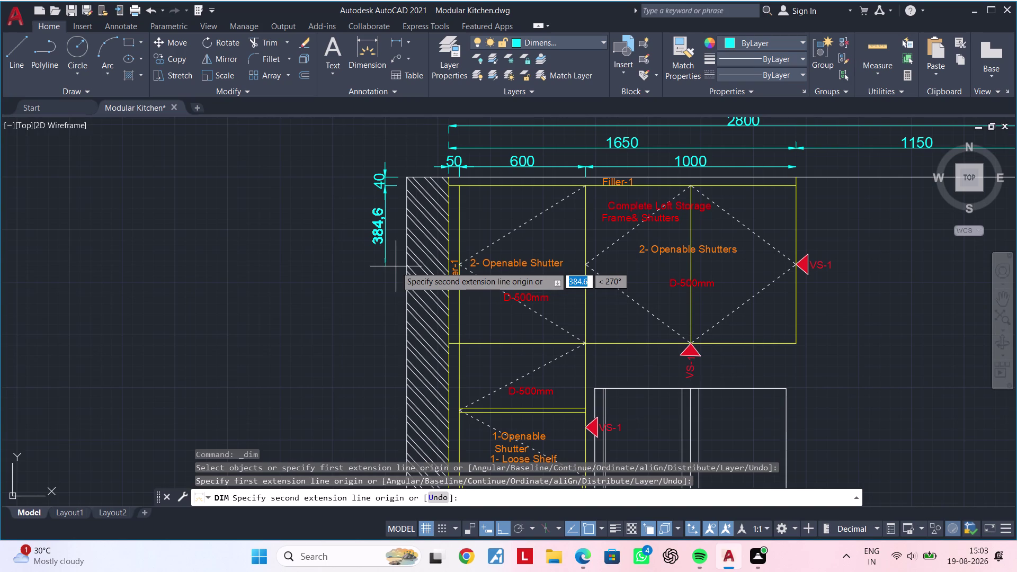
text(750)
key(Return)
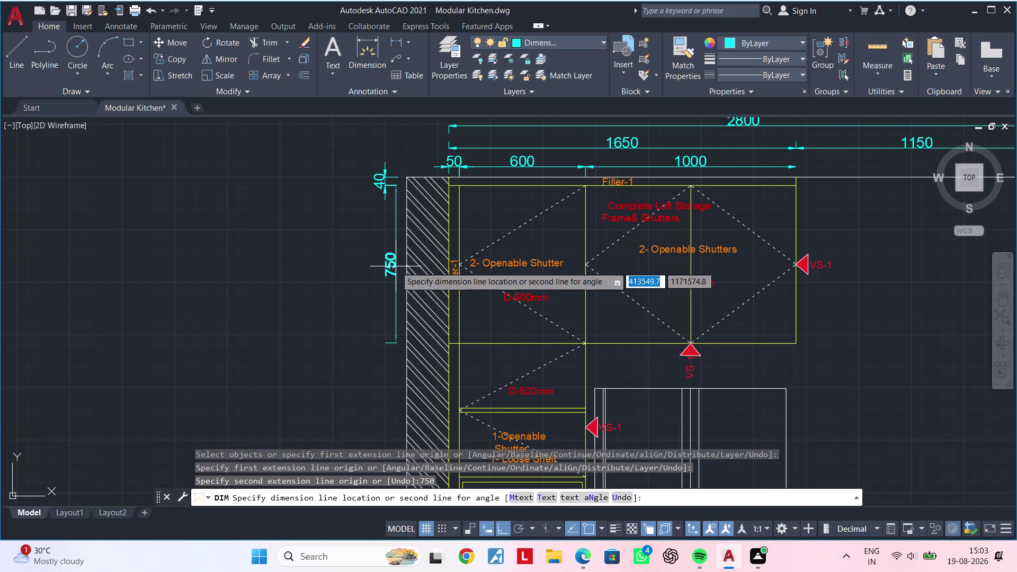
click(385, 190)
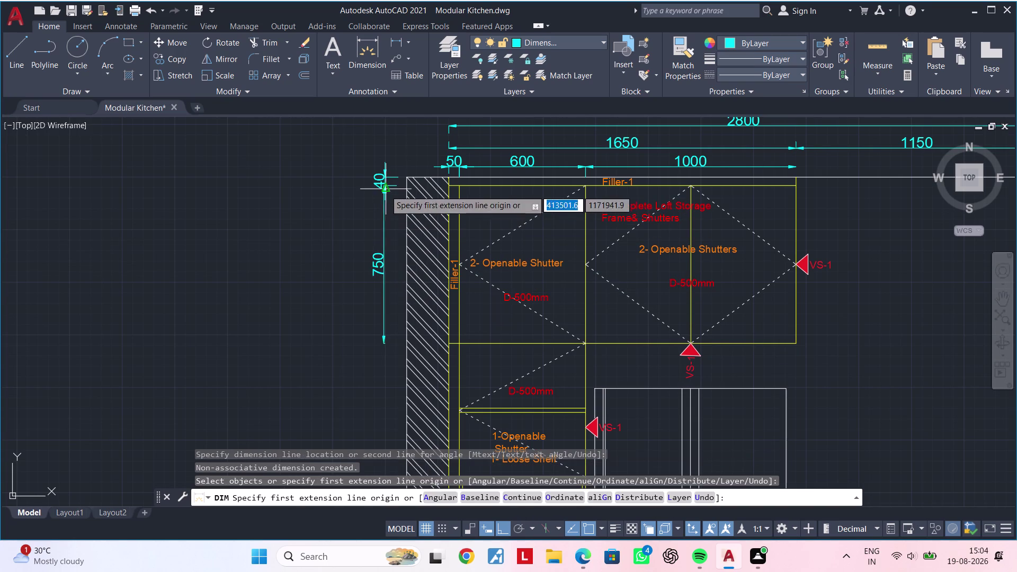
middle_drag(385, 332, 393, 273)
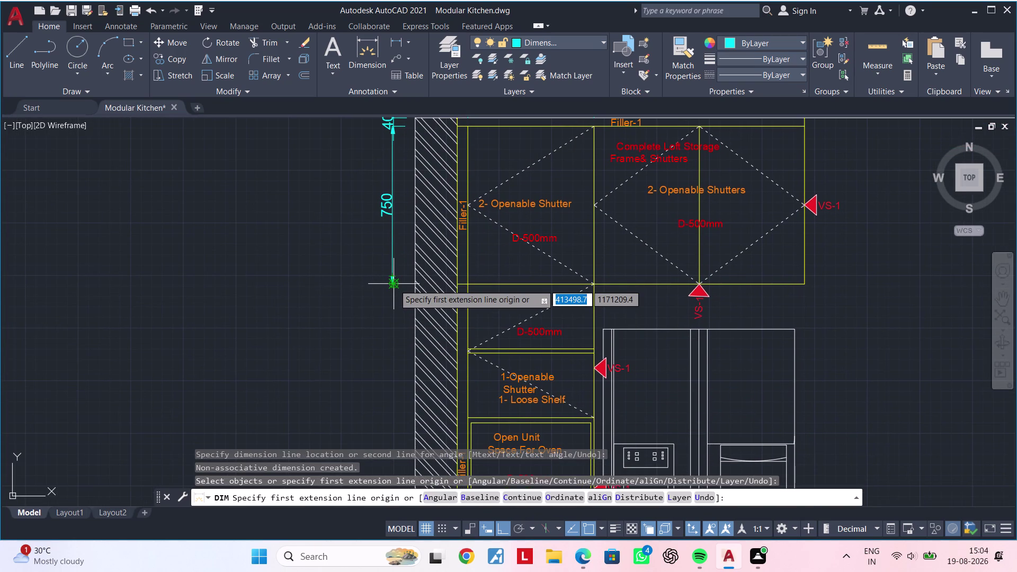
click(393, 283)
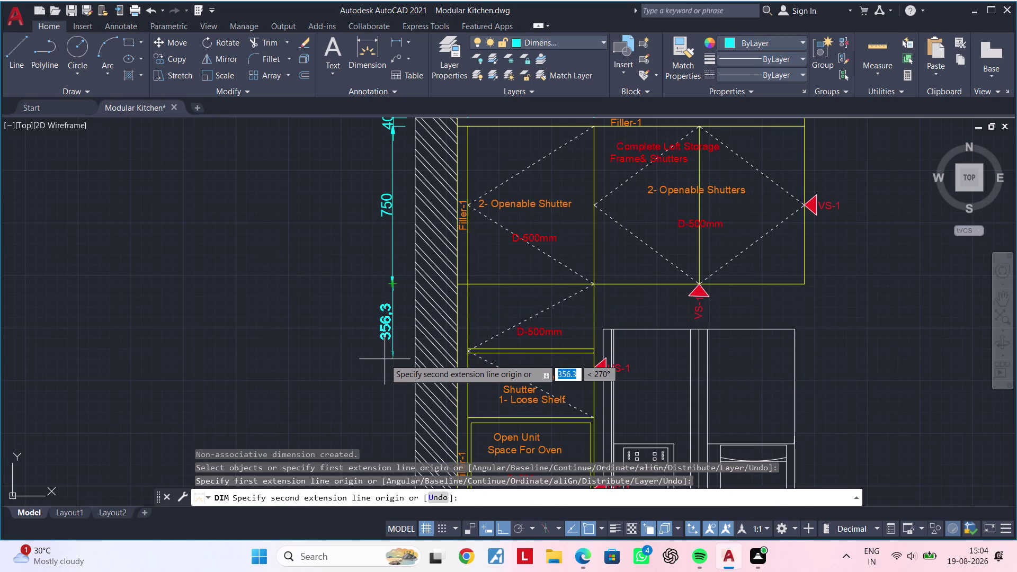
text(635)
key(Return)
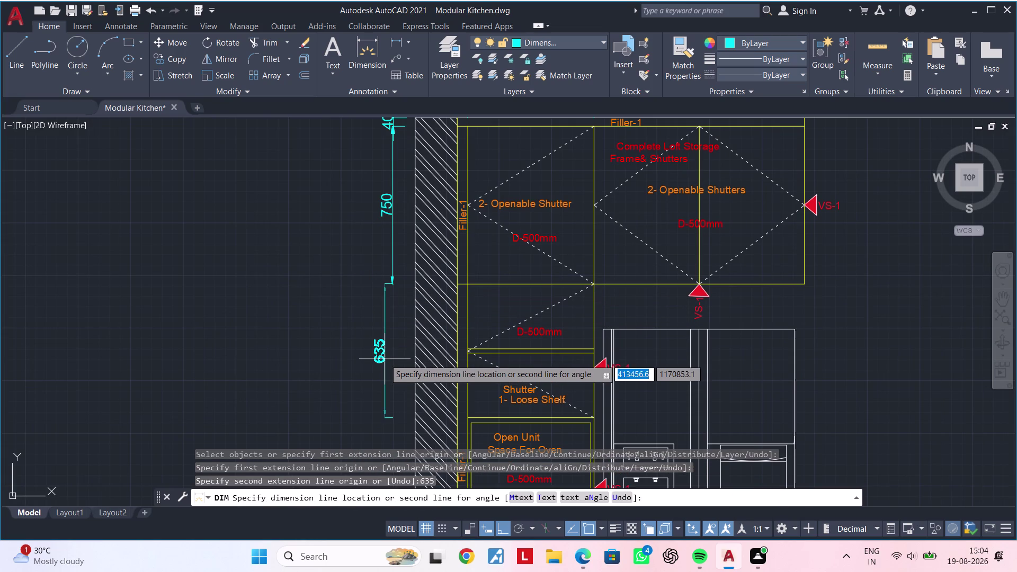
click(392, 284)
Continue the left height chain with a 450 dimension.
middle_drag(409, 397, 425, 305)
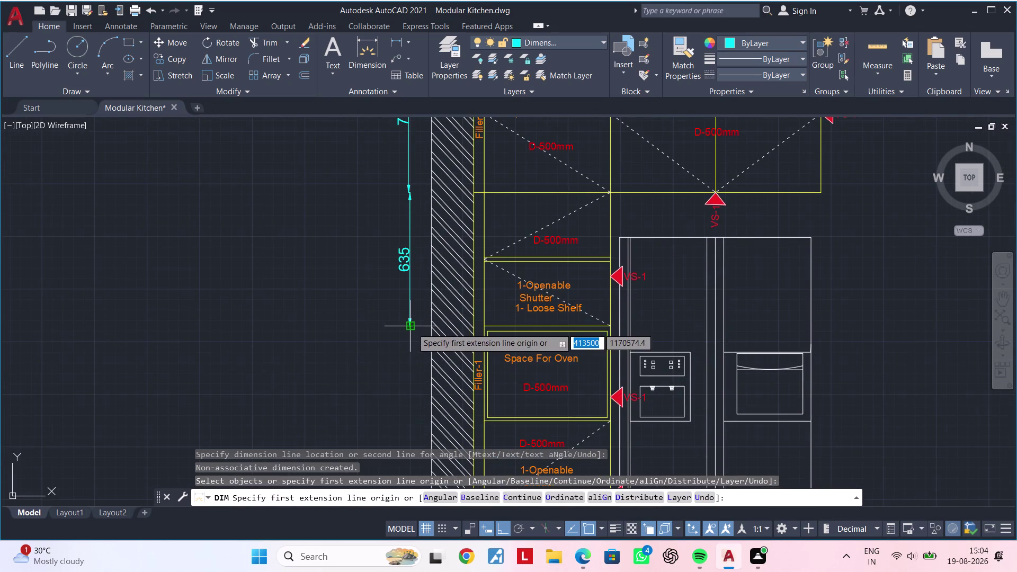
drag(412, 328, 410, 350)
middle_drag(408, 377, 412, 309)
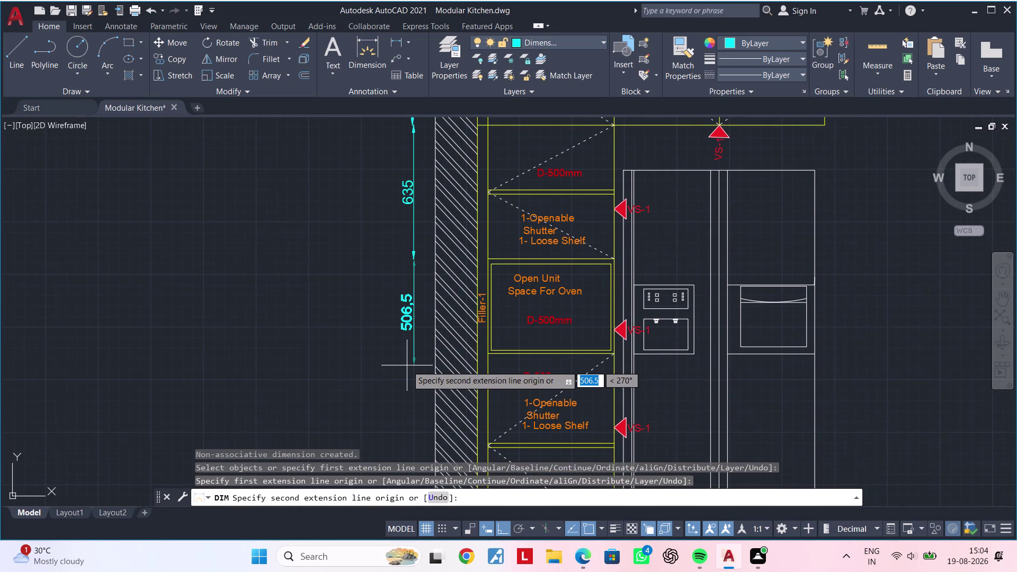
text(450)
key(Return)
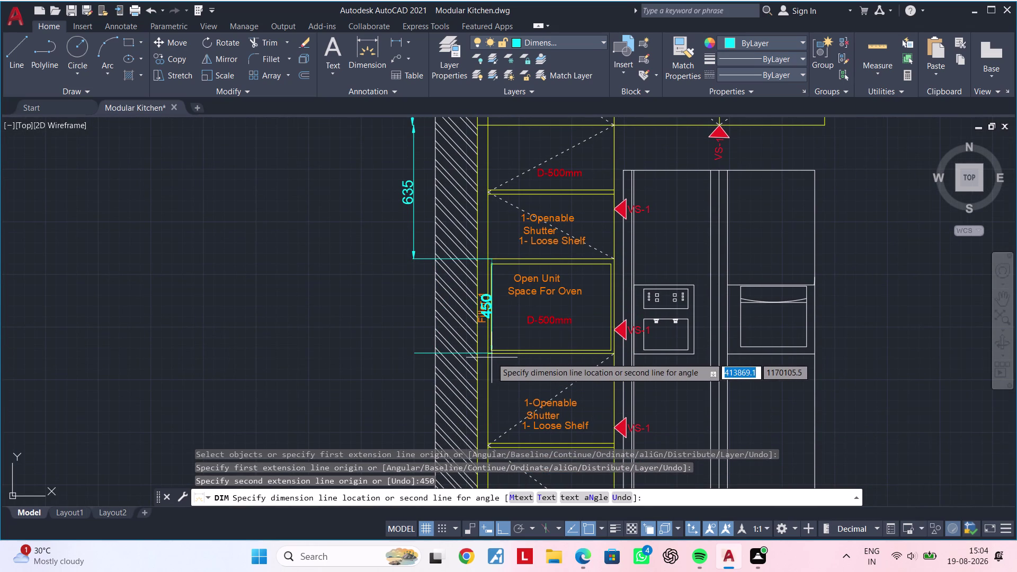
scroll(up, 3)
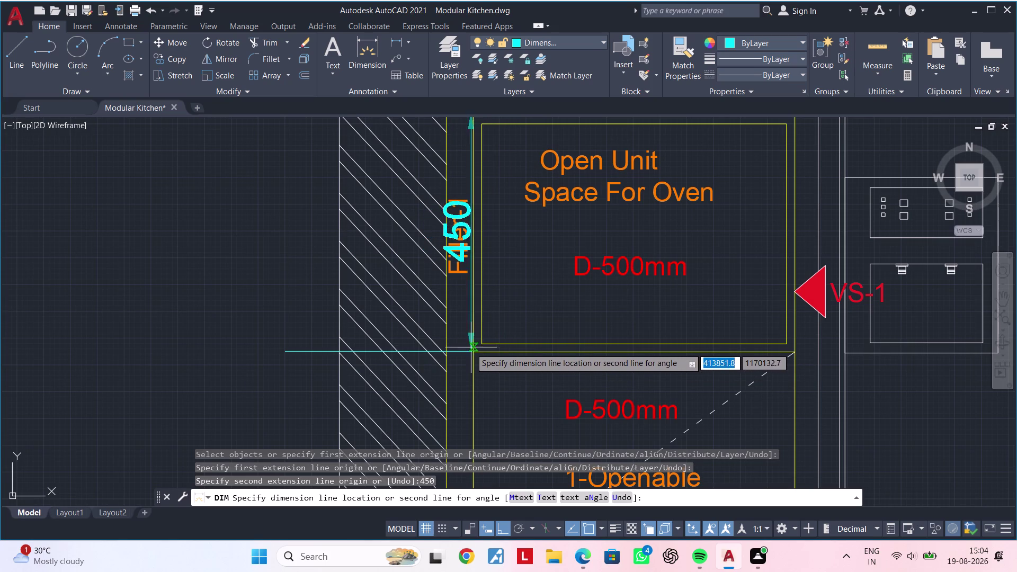
middle_drag(312, 316, 306, 395)
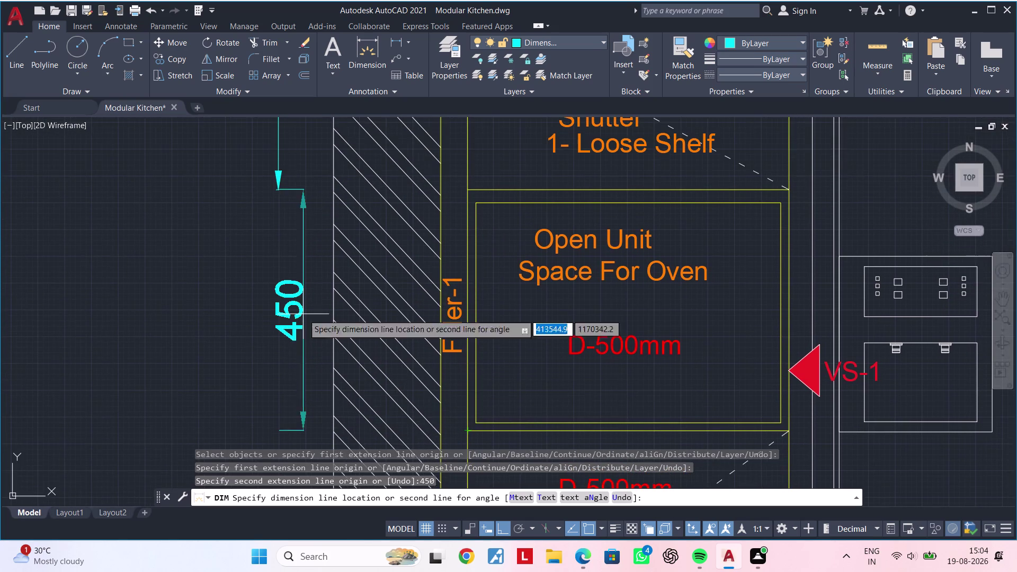
click(276, 191)
scroll(down, 3)
middle_drag(280, 317, 318, 215)
middle_drag(328, 298, 342, 252)
key(space)
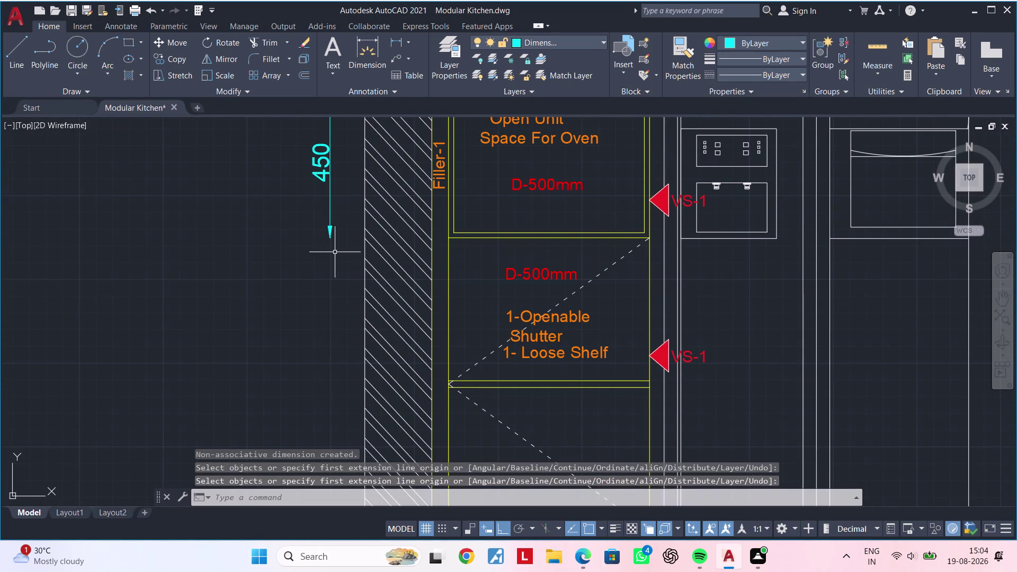
Add an 875 height dimension below the 450 in the chain.
key(space)
click(330, 238)
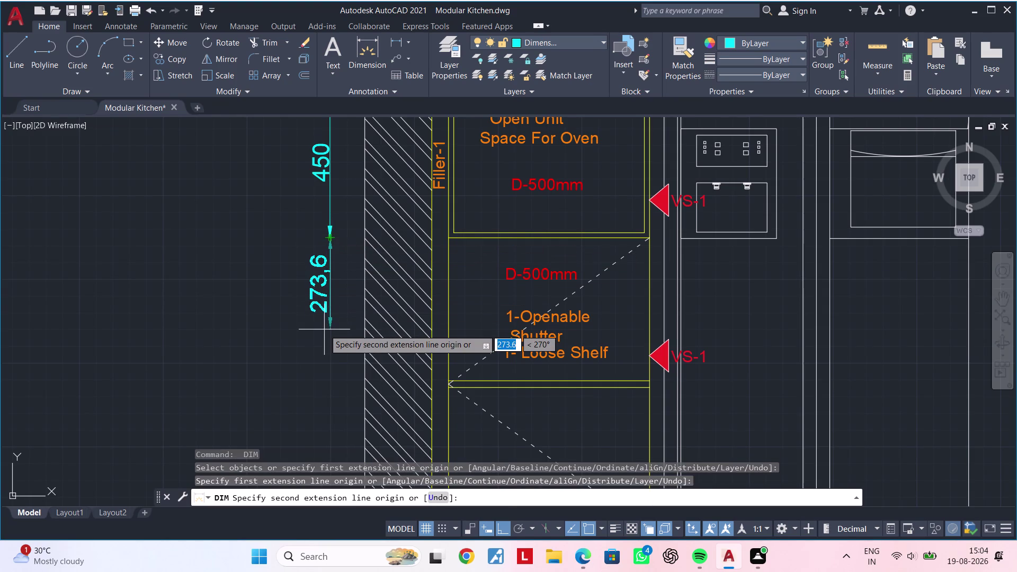
text(875)
key(Return)
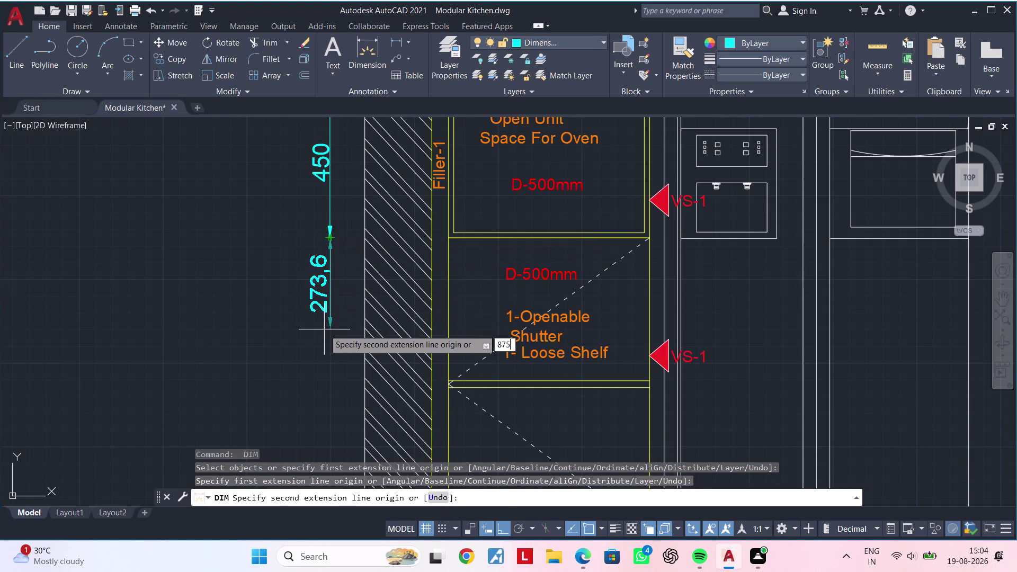
click(327, 236)
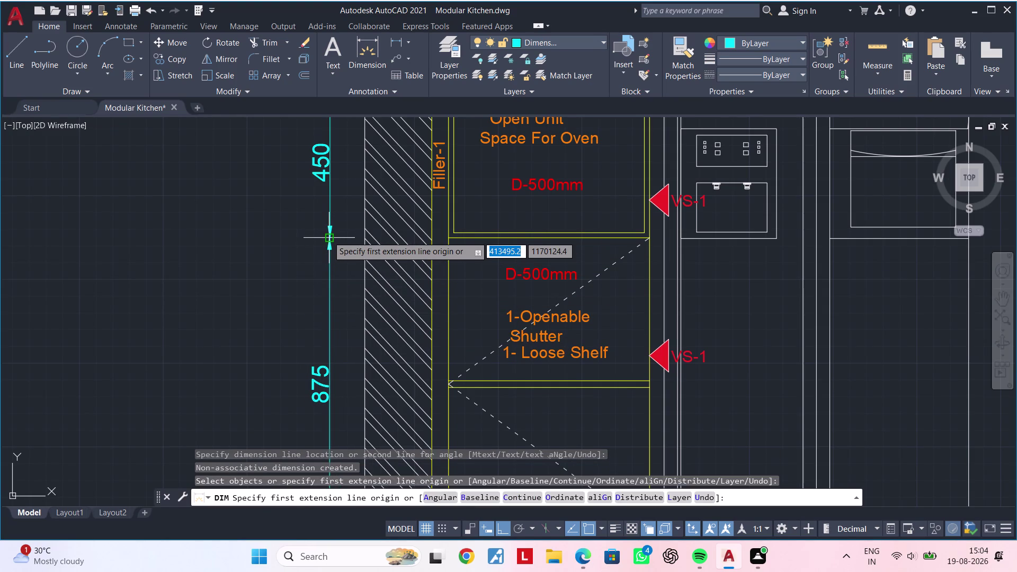
middle_drag(328, 245, 328, 137)
middle_drag(338, 264, 338, 210)
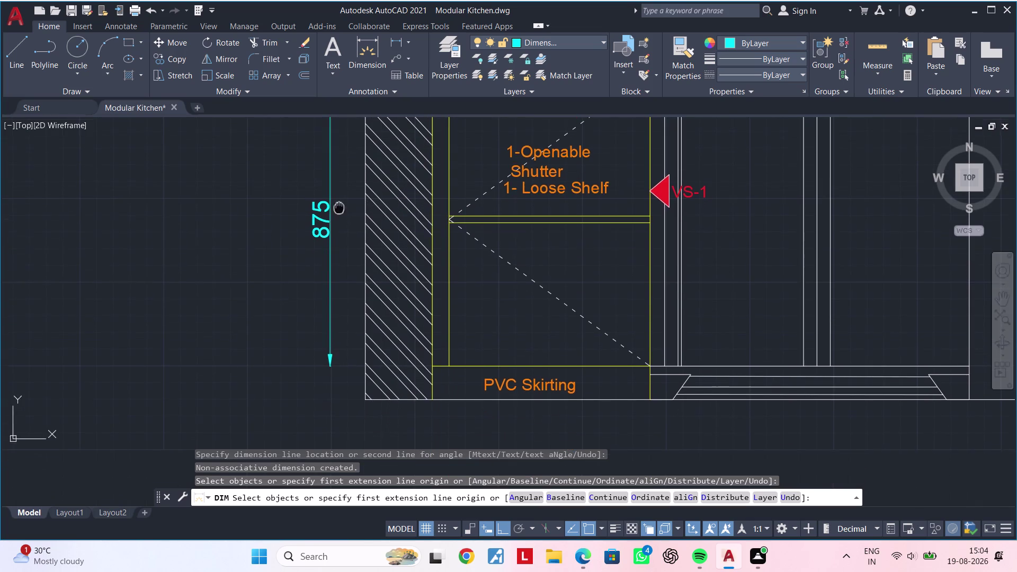
middle_drag(338, 210, 339, 206)
key(space)
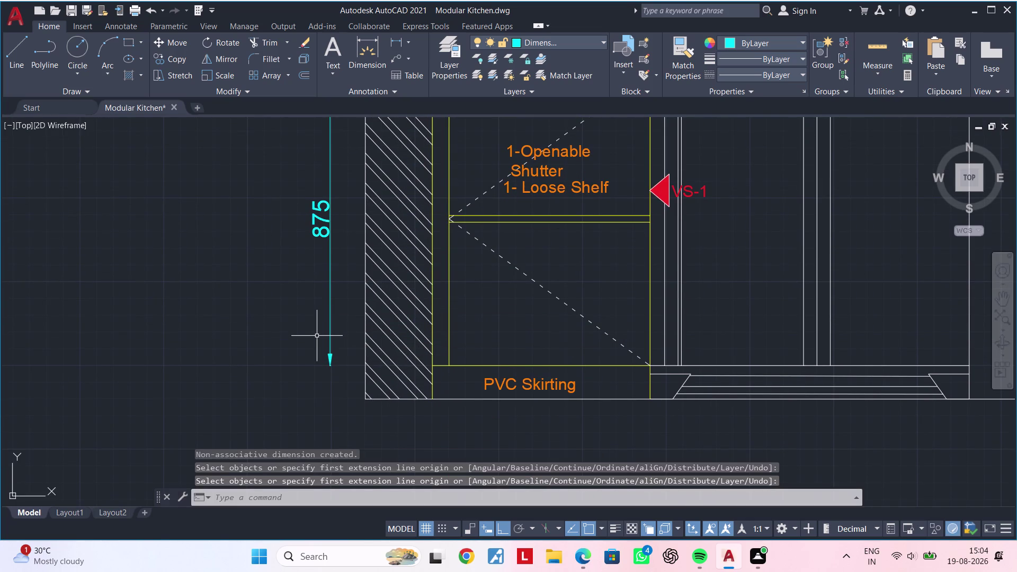
Add the 100 skirting-height dimension at the base and exit dimensioning.
key(space)
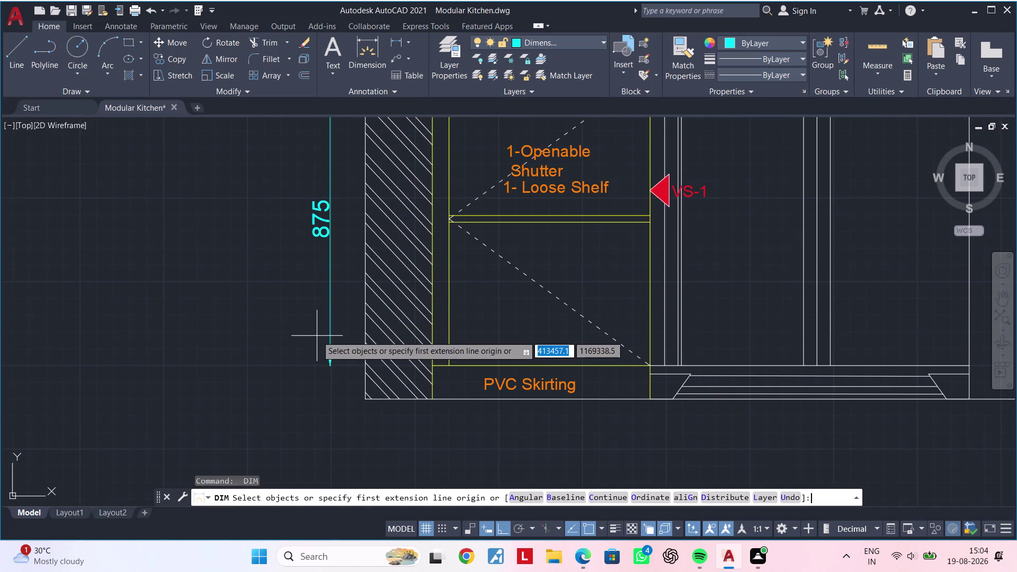
click(329, 364)
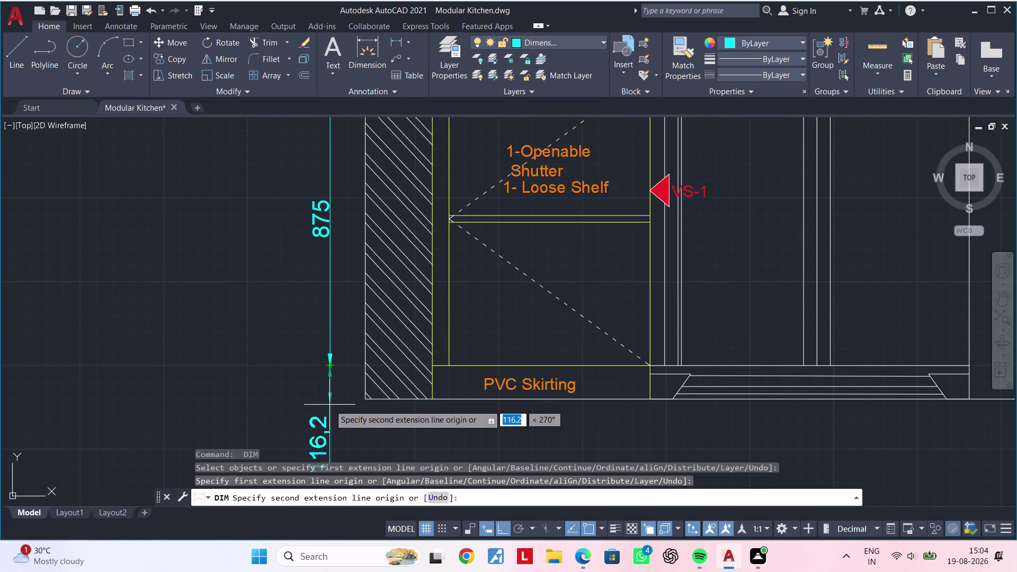
text(100)
key(Return)
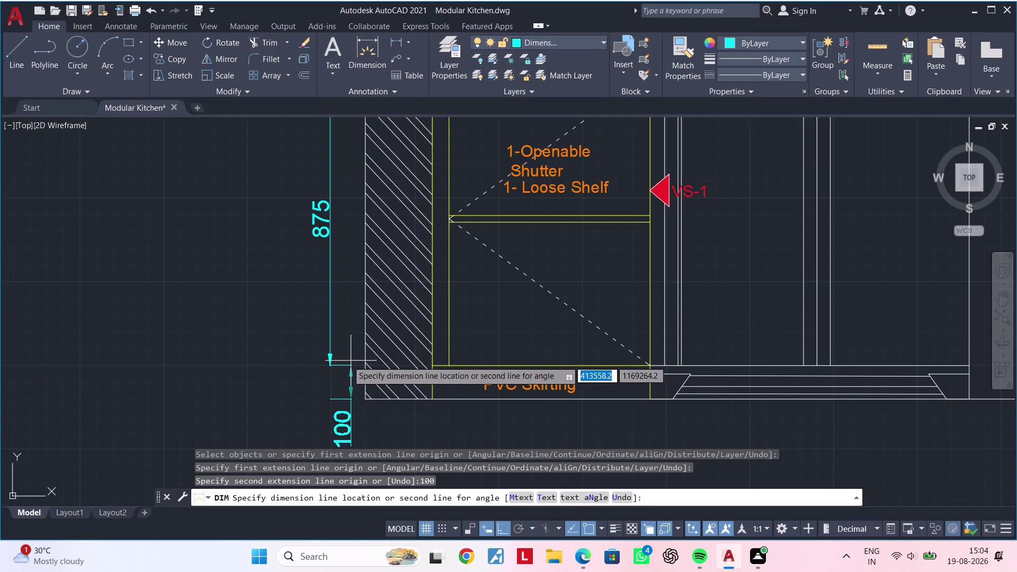
click(328, 367)
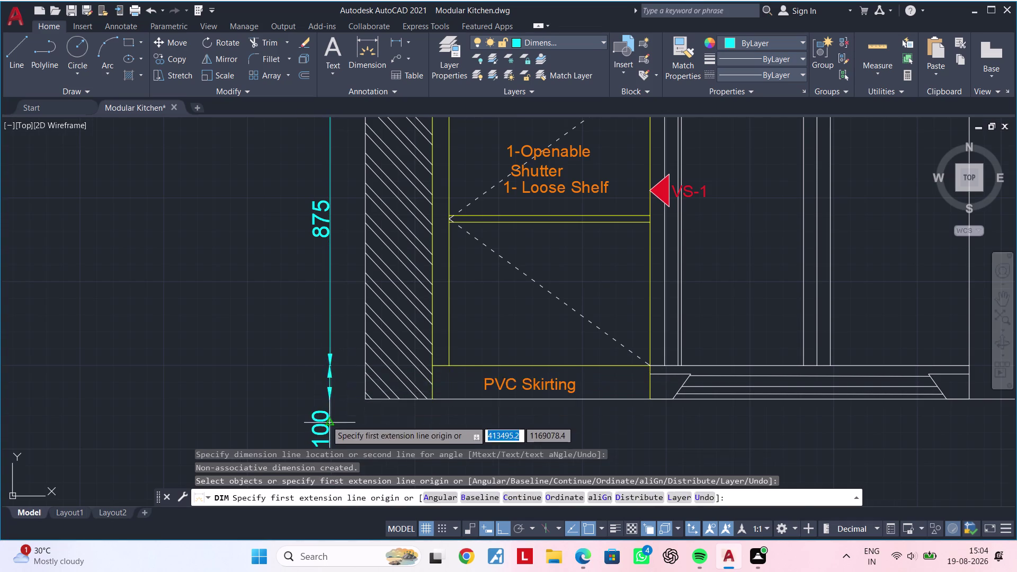
scroll(up, 3)
key(Escape)
key(Escape)
click(317, 427)
key(Escape)
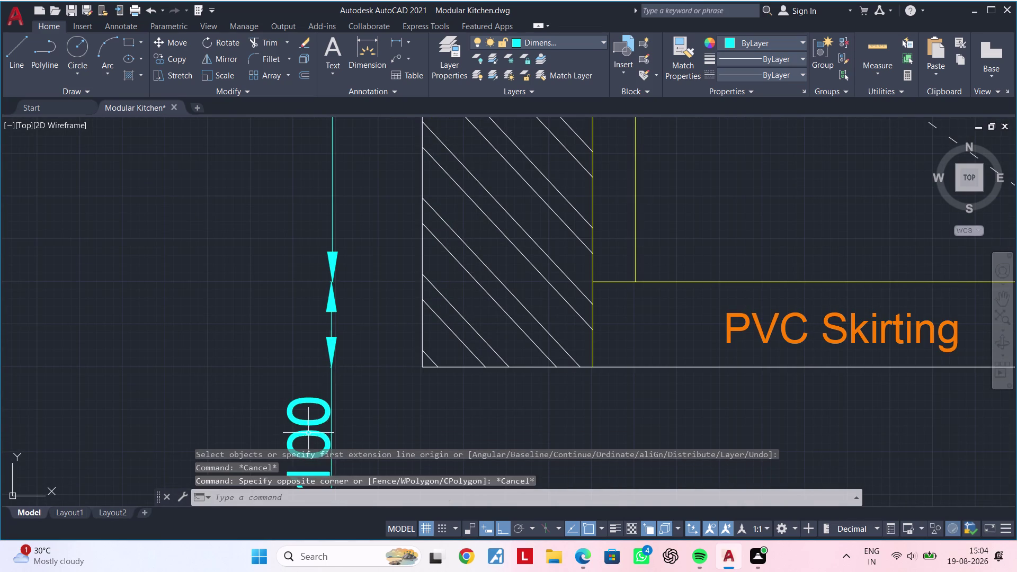
click(290, 414)
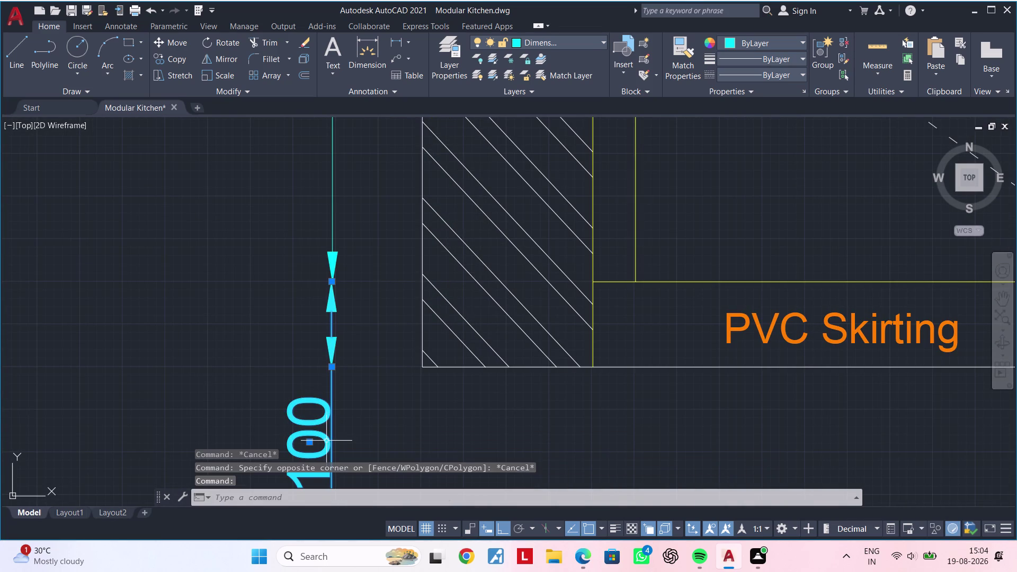
scroll(up, 3)
click(300, 440)
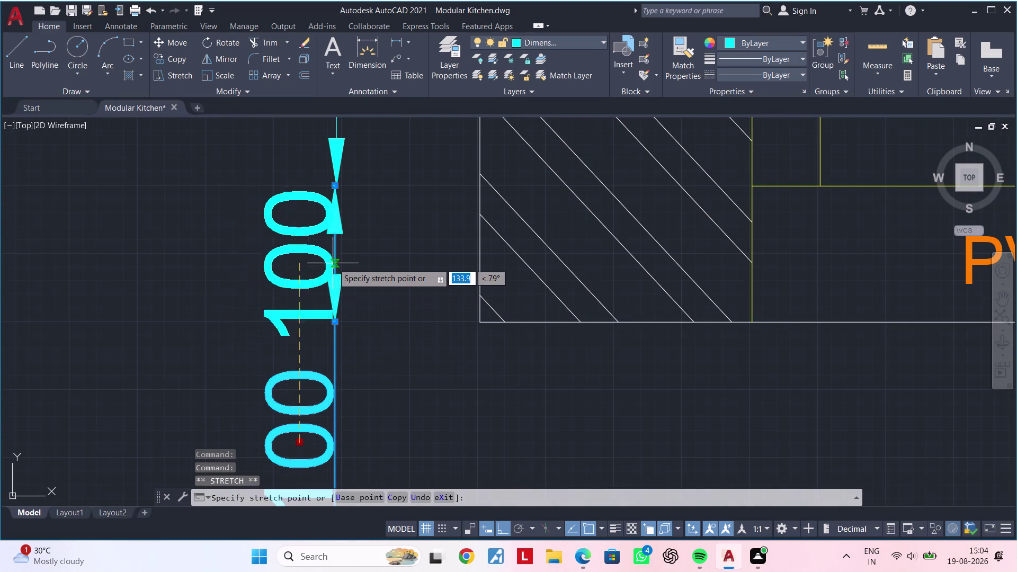
click(332, 258)
key(Escape)
scroll(up, 3)
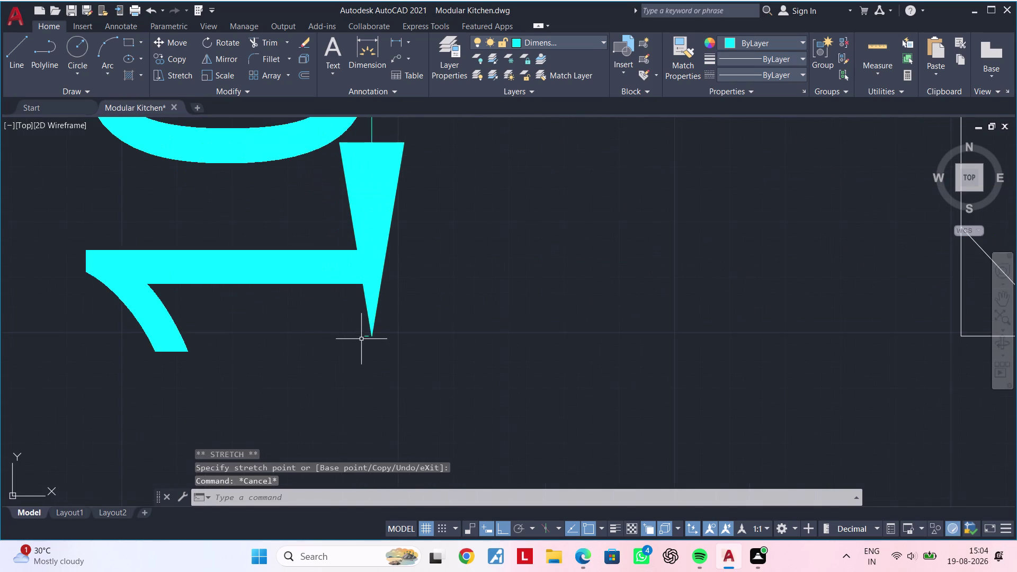
scroll(up, 3)
click(364, 336)
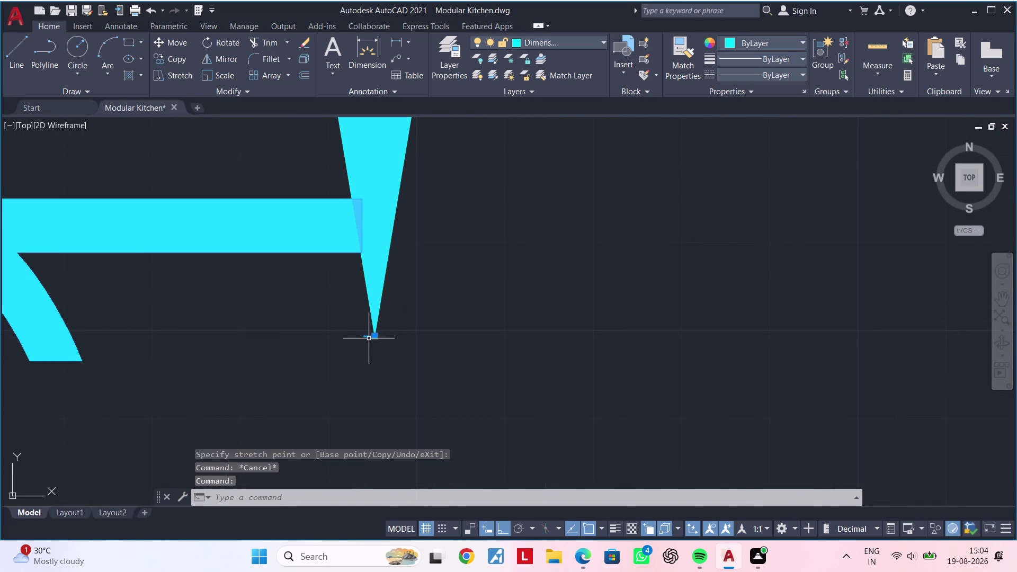
click(366, 338)
scroll(down, 3)
middle_drag(373, 346, 376, 445)
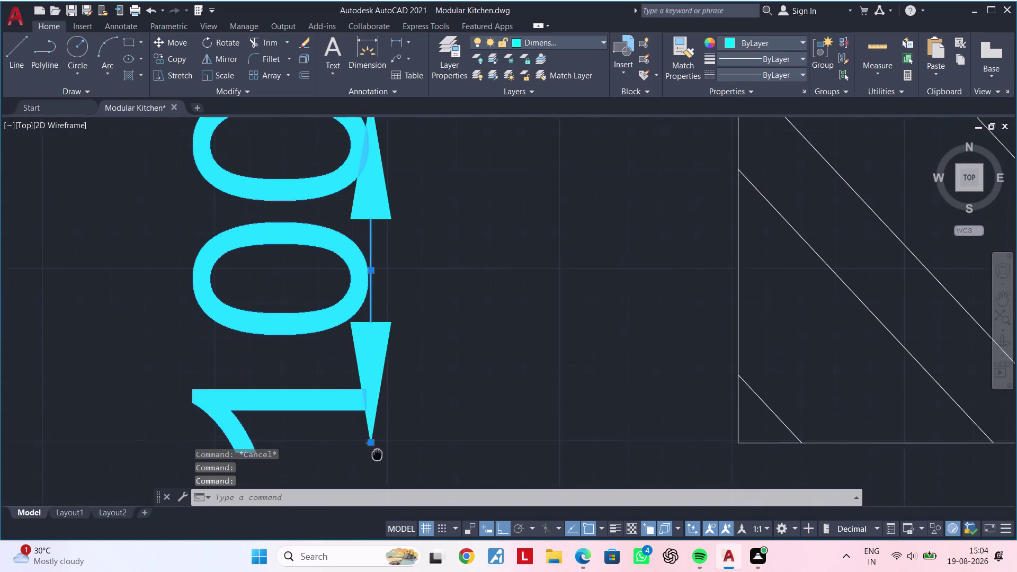
middle_drag(377, 446, 380, 469)
scroll(down, 3)
middle_drag(405, 340, 425, 400)
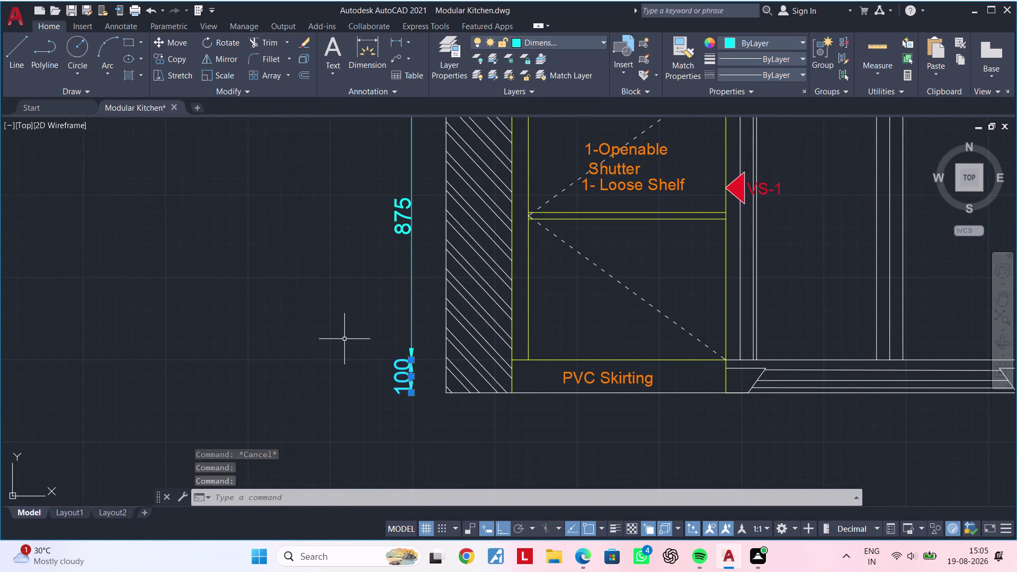
key(Escape)
scroll(down, 3)
middle_drag(343, 339, 404, 339)
middle_drag(382, 322, 381, 402)
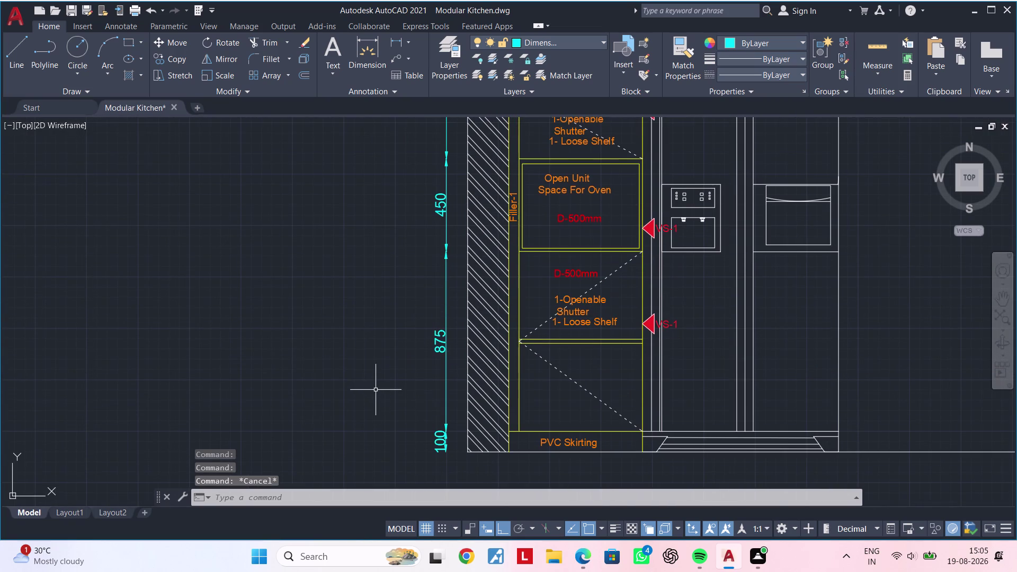
scroll(down, 3)
middle_drag(370, 386, 512, 431)
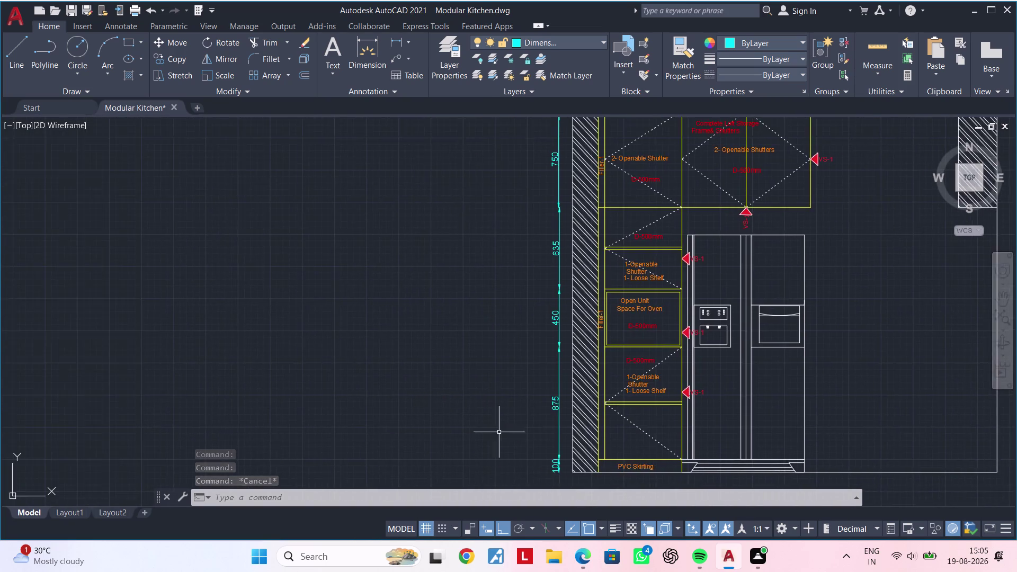
scroll(down, 3)
middle_drag(469, 424, 424, 425)
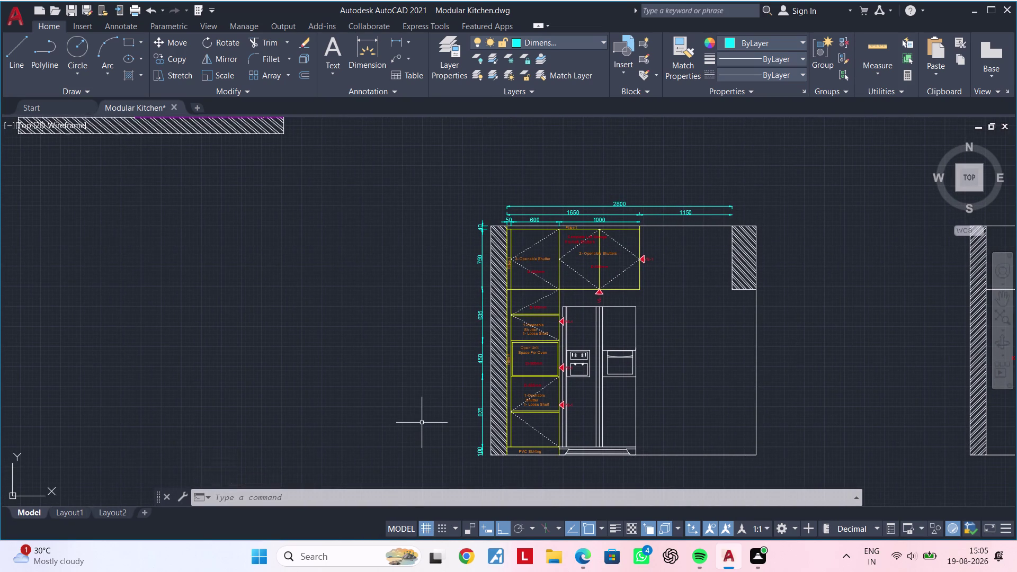
key(space)
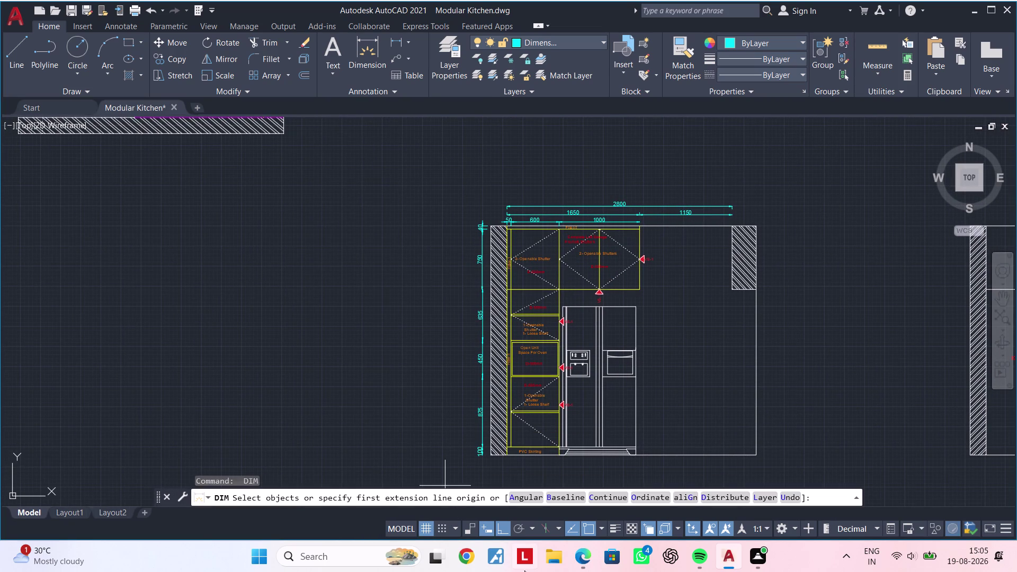
Add a 2060 height dimension from the base beside the left chain.
middle_drag(463, 460, 477, 423)
scroll(up, 3)
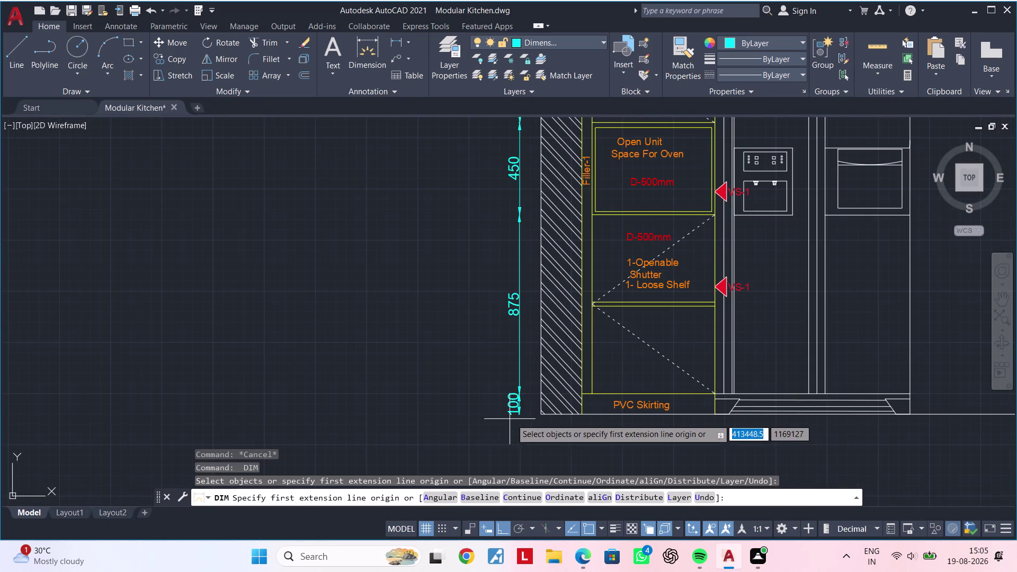
click(486, 417)
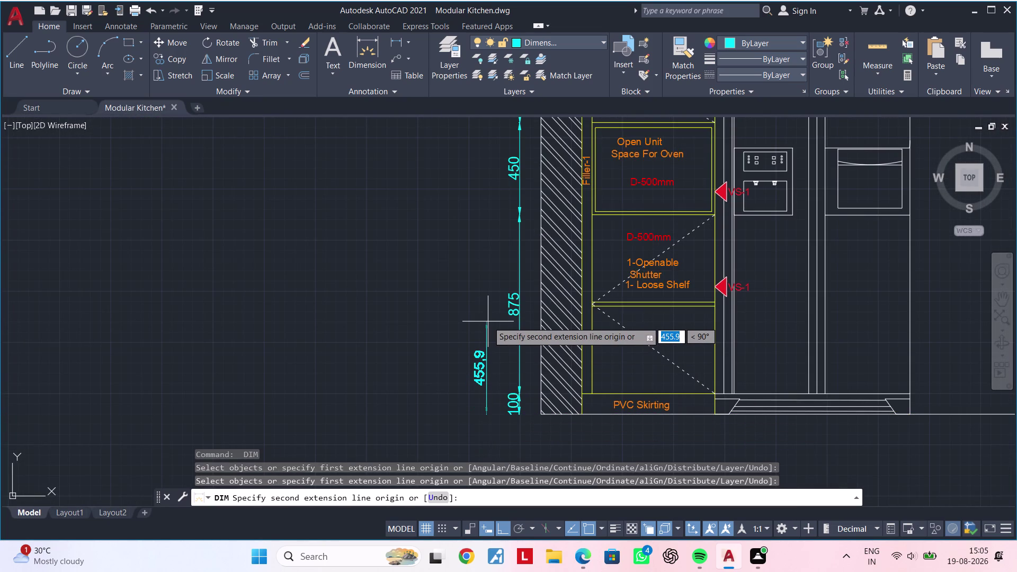
text(206)
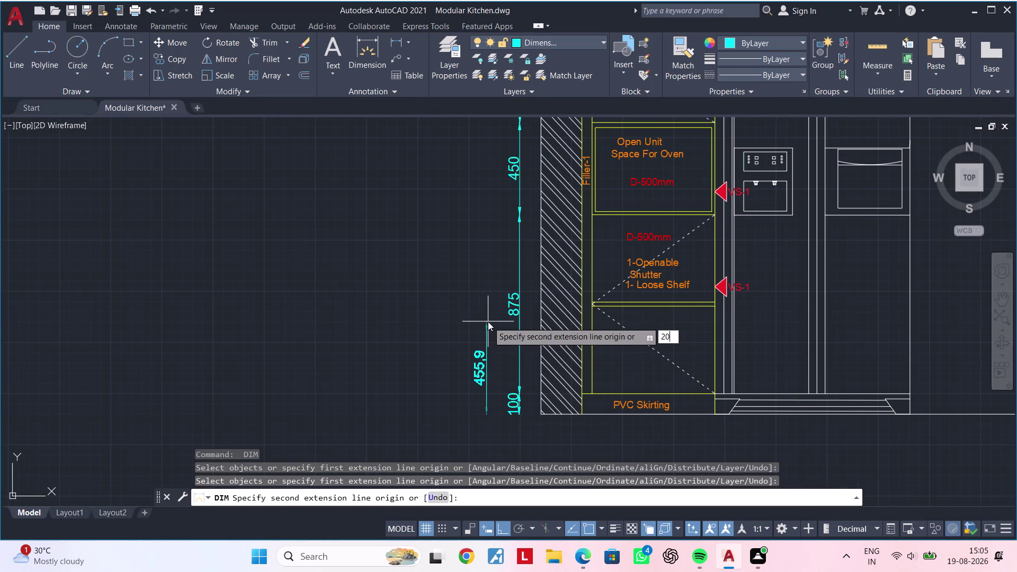
text(0)
key(Return)
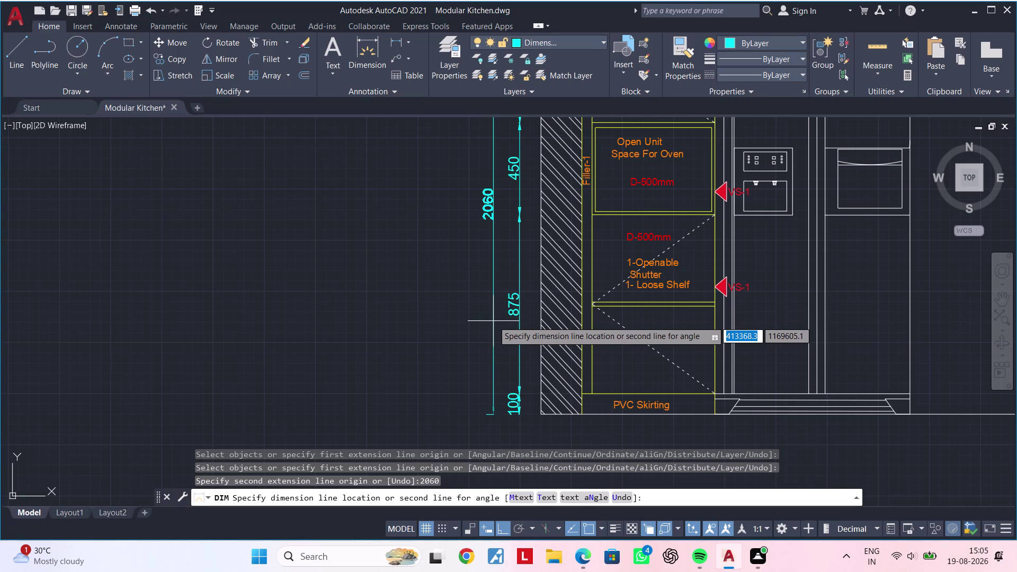
click(493, 320)
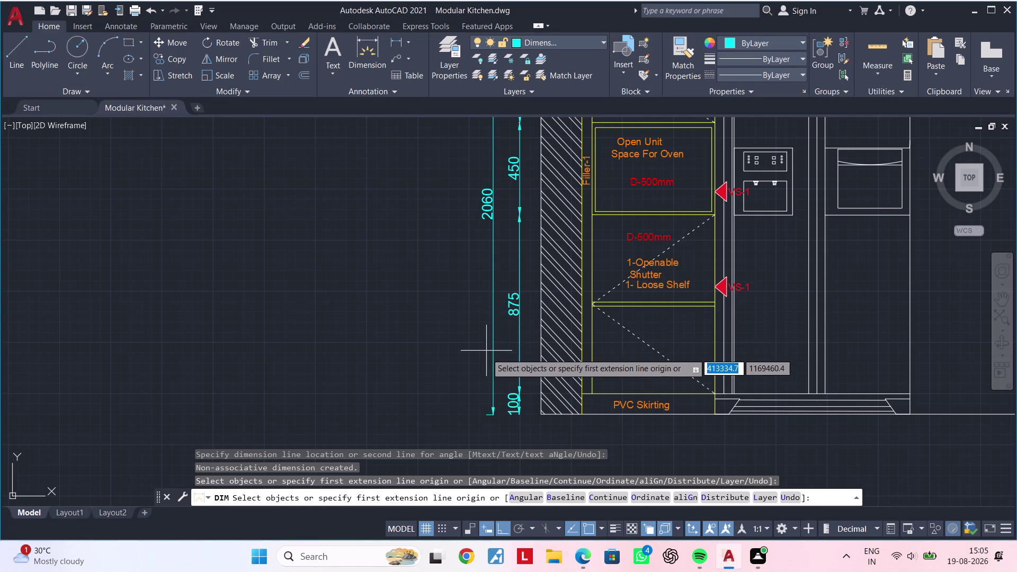
Add the overall 2850 height dimension beside the height chain.
click(460, 415)
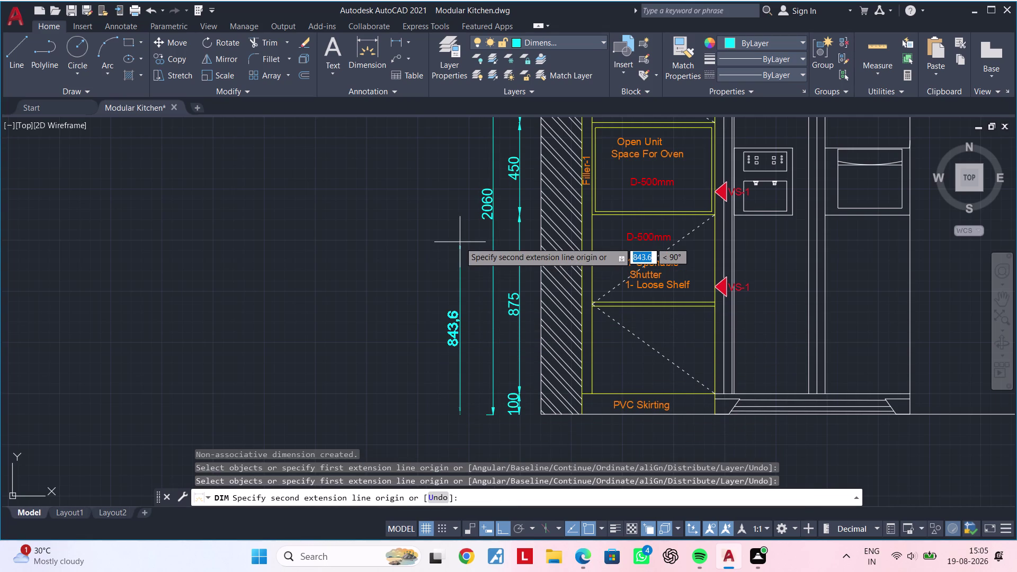
text(28)
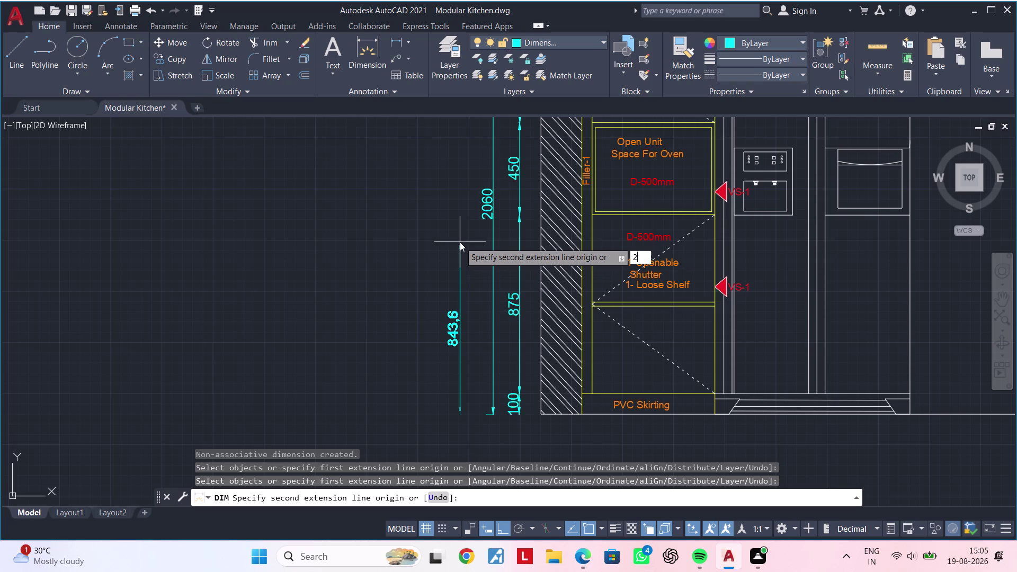
text(50)
key(Return)
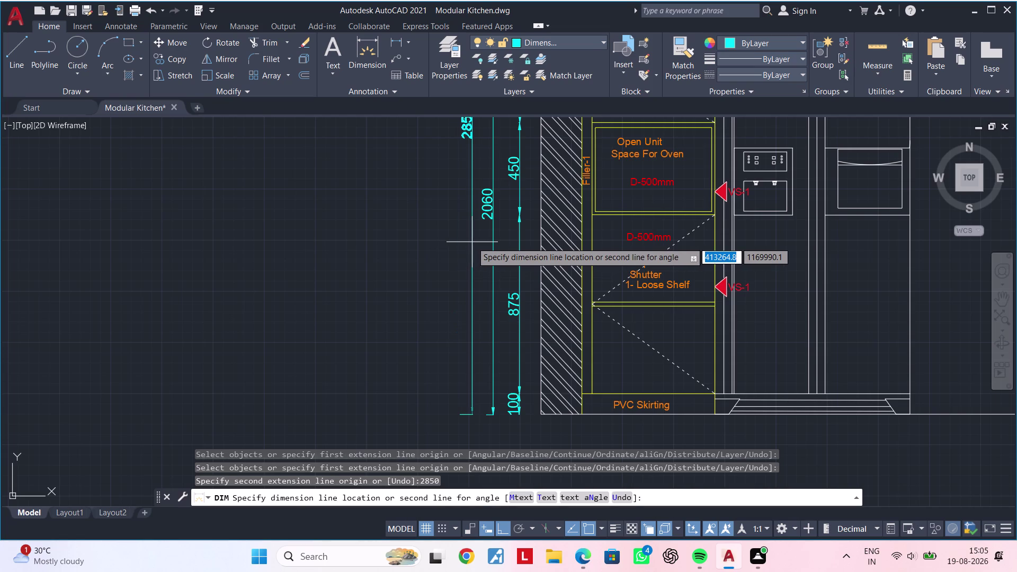
click(470, 242)
middle_drag(289, 258, 275, 257)
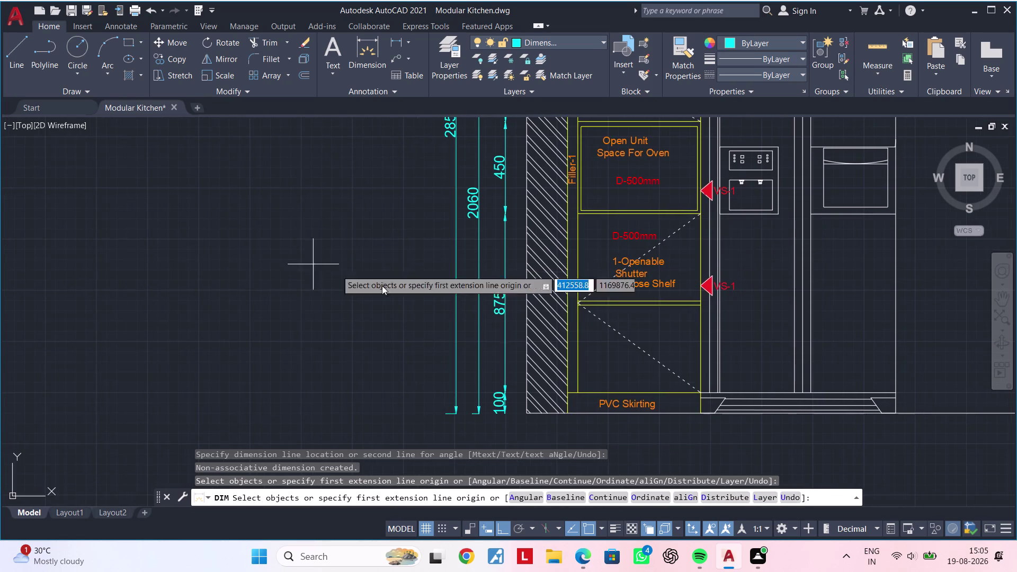
middle_drag(657, 391, 482, 243)
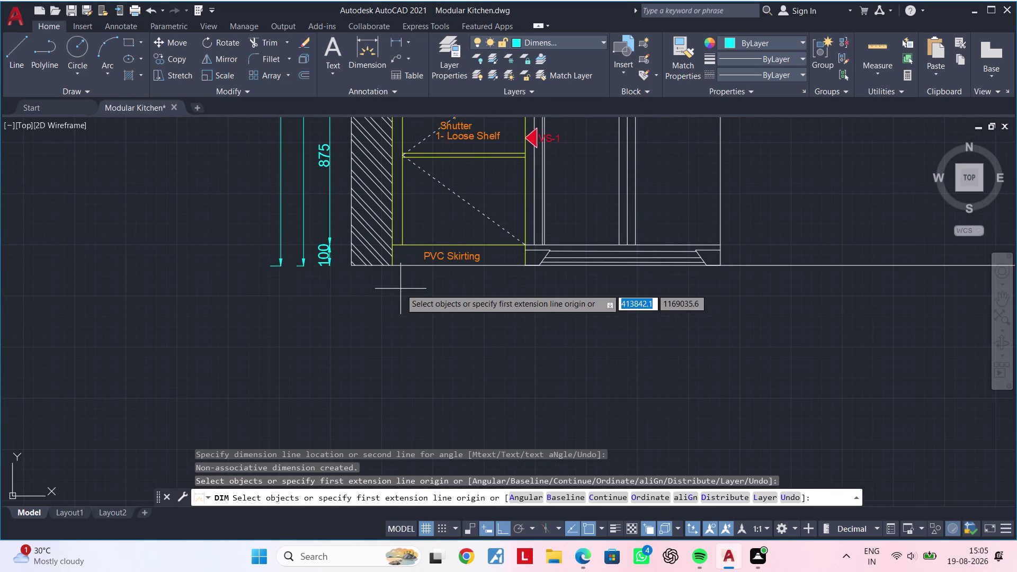
Dimension the 50 width between the skirting corners, placed below the skirting.
key(space)
key(space)
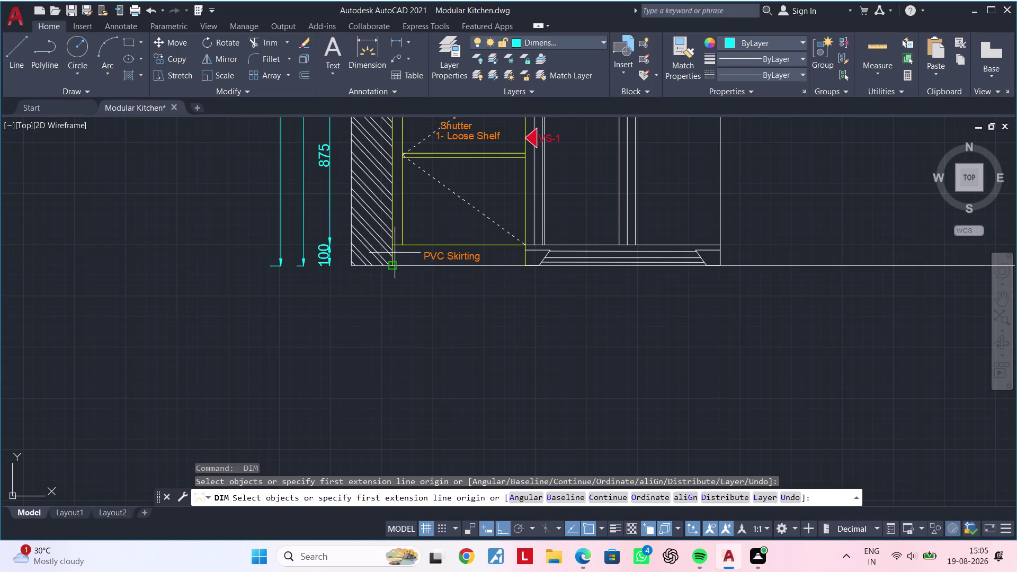
click(393, 245)
click(400, 244)
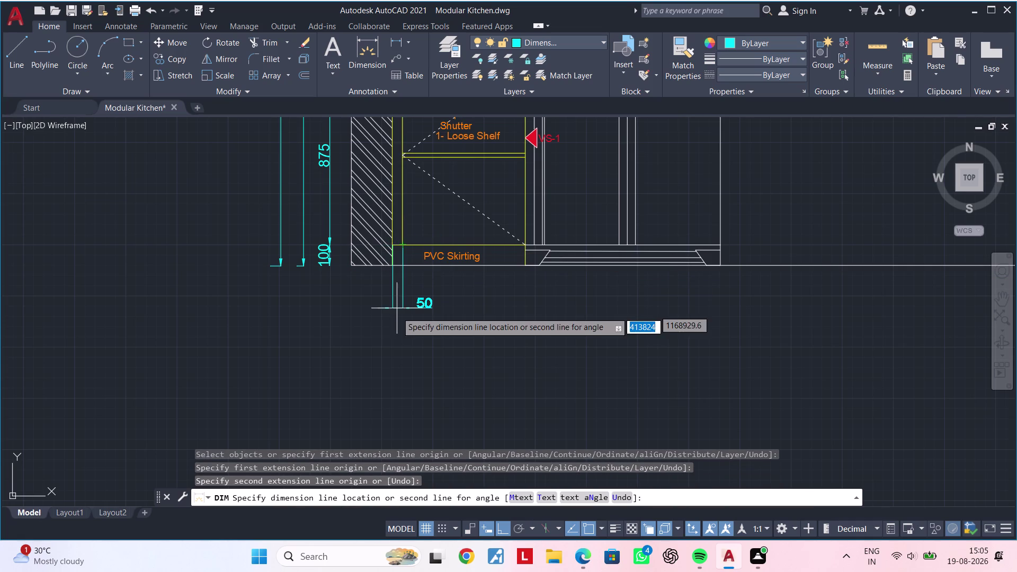
click(397, 318)
key(Escape)
key(Escape)
scroll(up, 3)
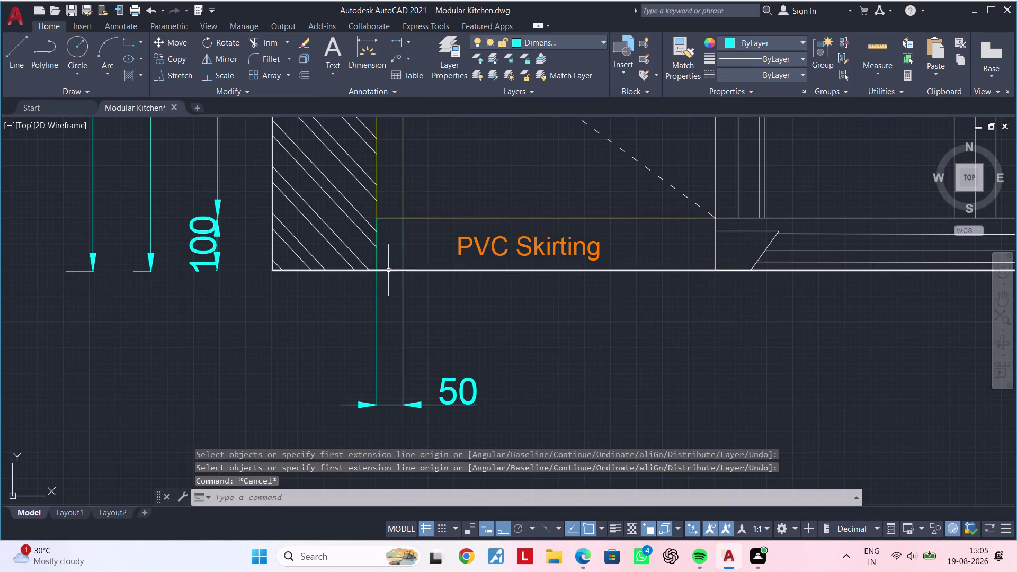
Shorten both extension lines of the 50 dimension using grips.
click(376, 288)
click(376, 218)
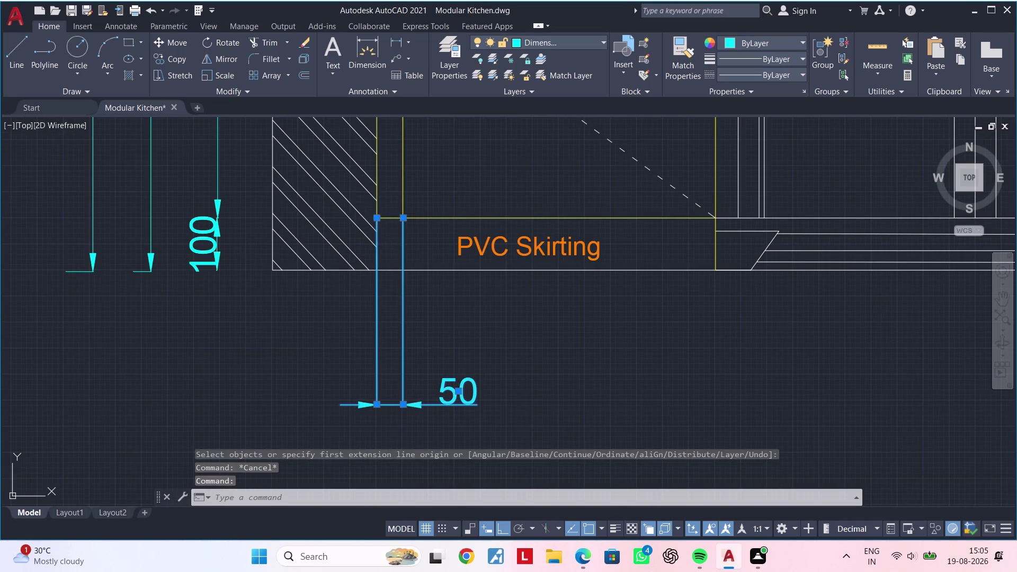
click(374, 348)
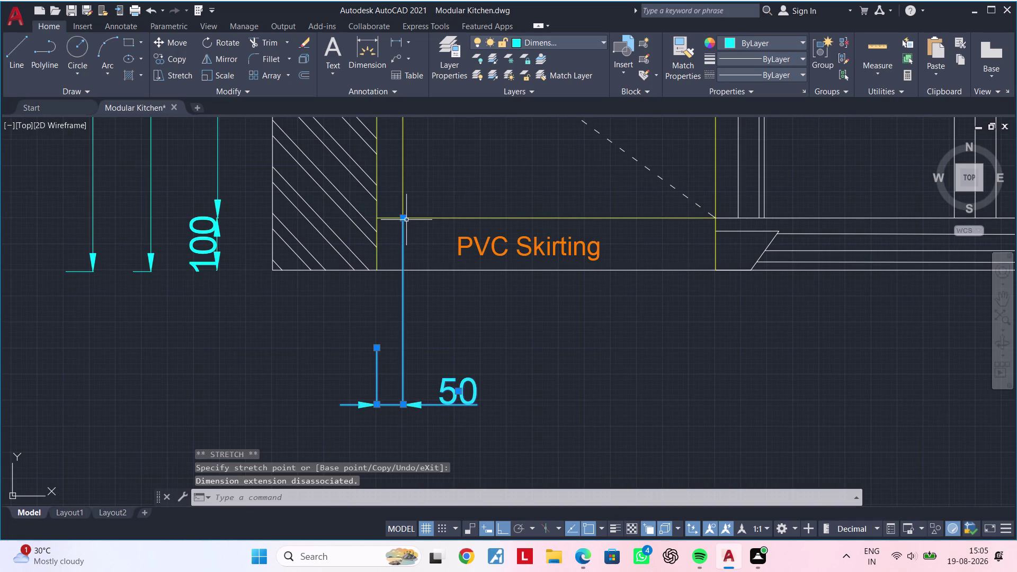
click(404, 220)
click(402, 365)
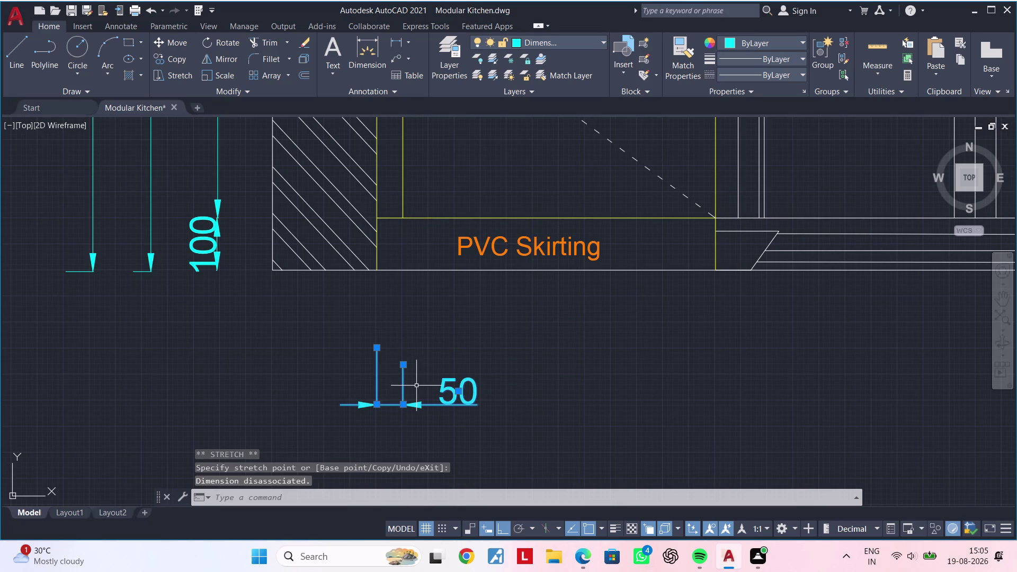
click(375, 345)
drag(374, 358, 374, 364)
key(Escape)
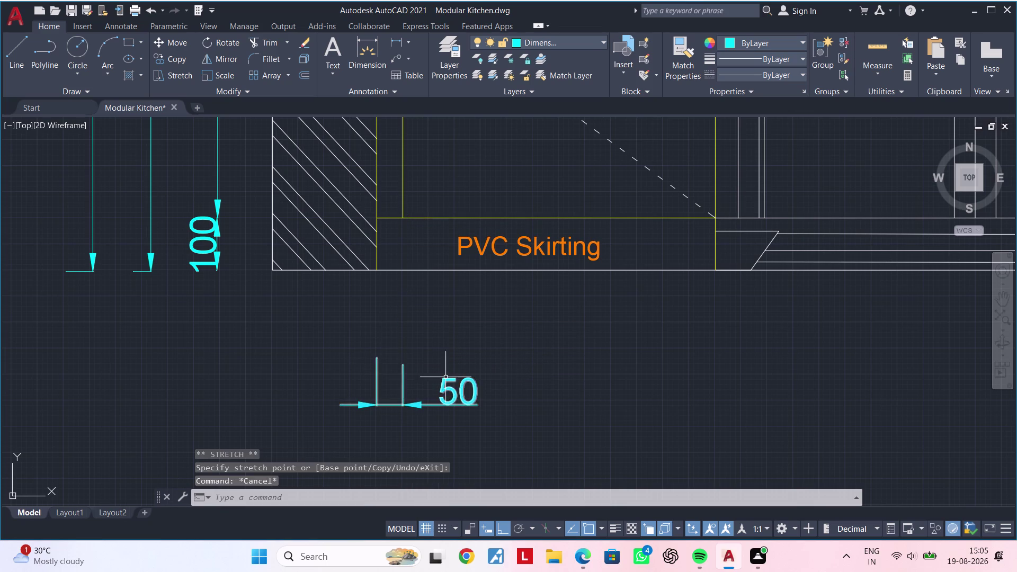
Centre the 50 dimension text between the arrows.
click(455, 388)
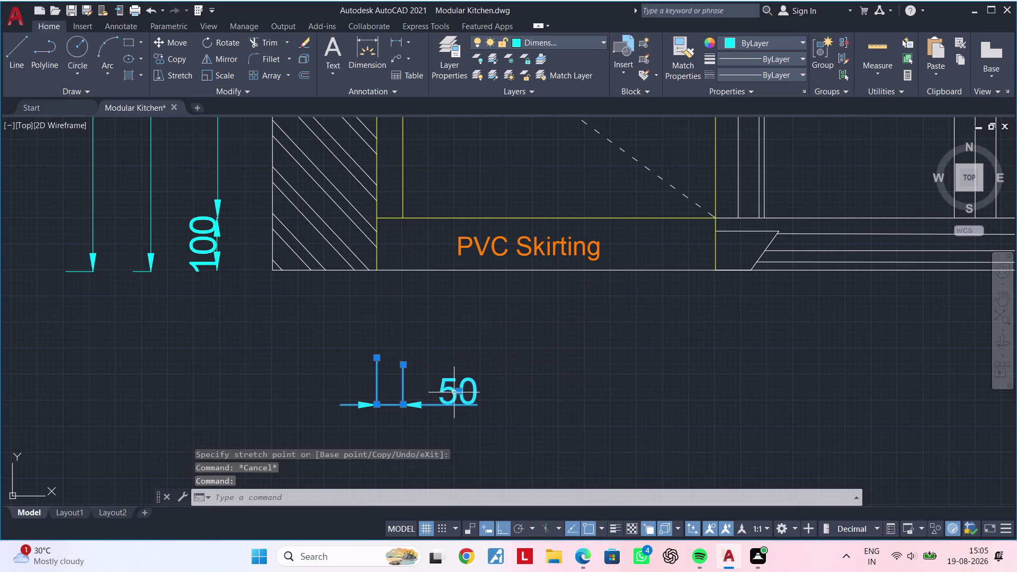
click(456, 391)
click(389, 404)
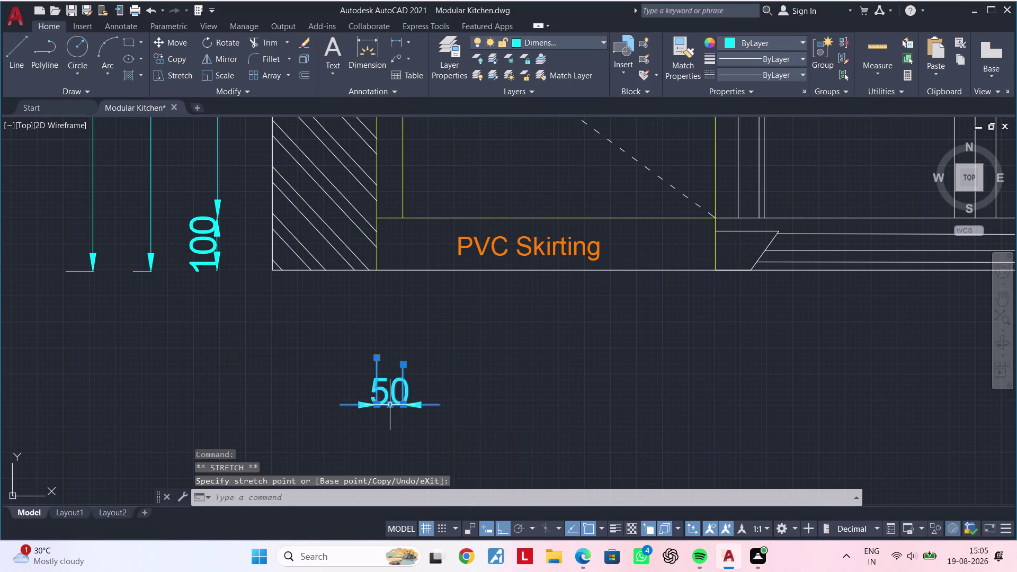
key(Escape)
middle_drag(496, 372, 444, 343)
key(Escape)
key(Escape)
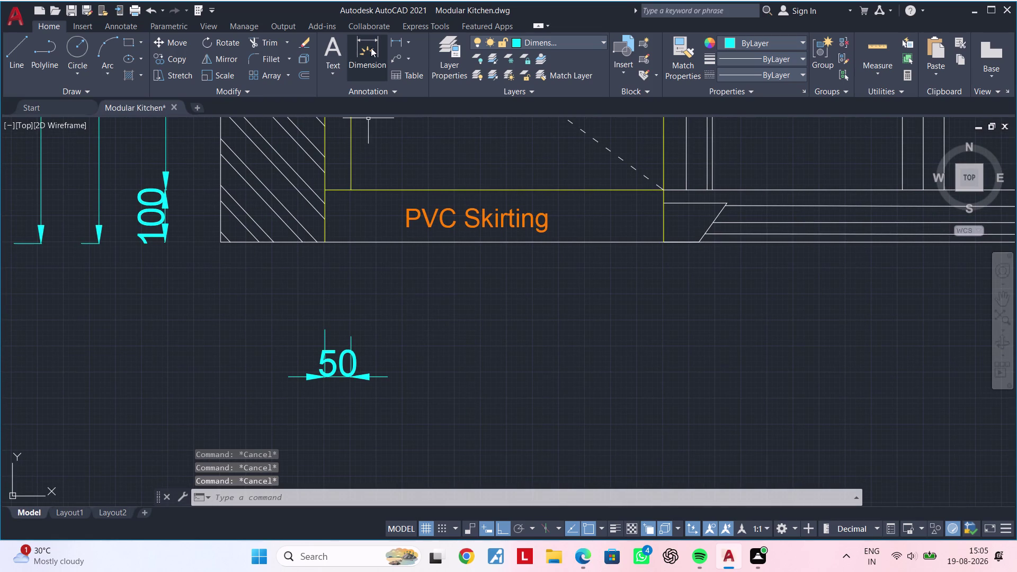
Abandon a stray dimension and start moving the 50 dimension with M.
click(370, 48)
click(348, 376)
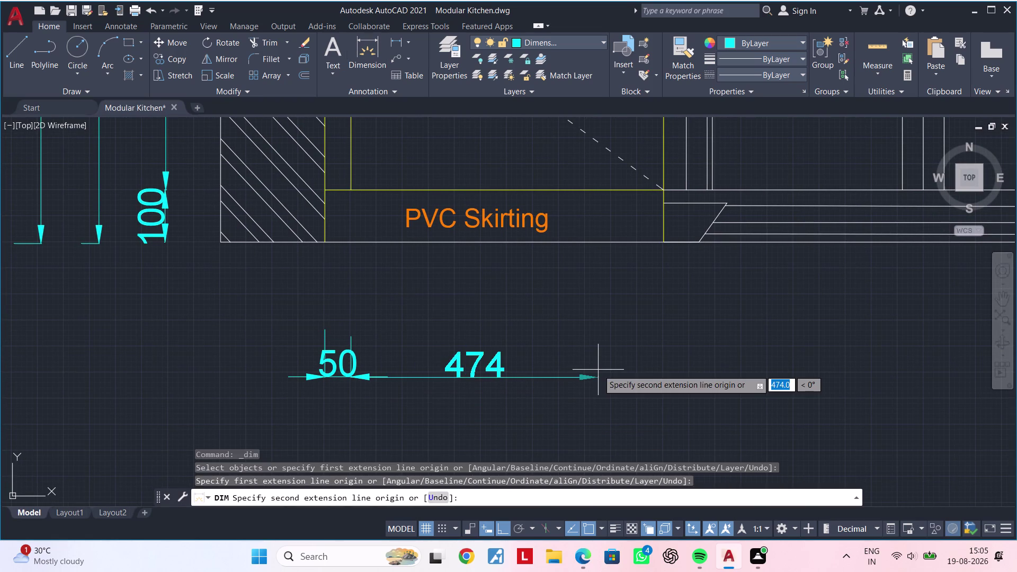
key(Escape)
click(294, 323)
click(428, 392)
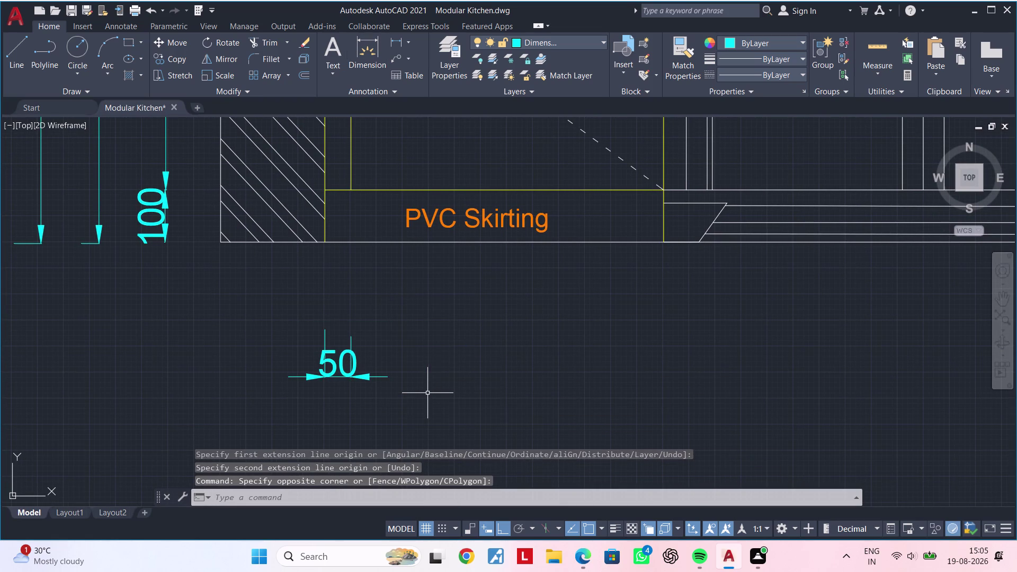
text(m)
key(space)
click(341, 395)
key(Escape)
Attempt to select and move the 50 dimension, then cancel.
drag(296, 317, 301, 323)
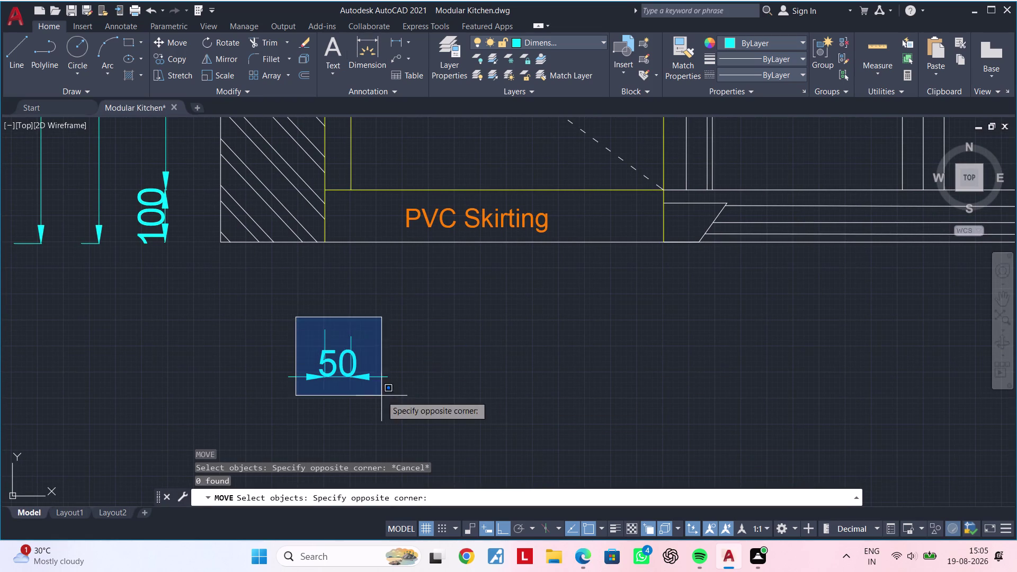
click(397, 399)
click(251, 289)
click(452, 426)
key(m)
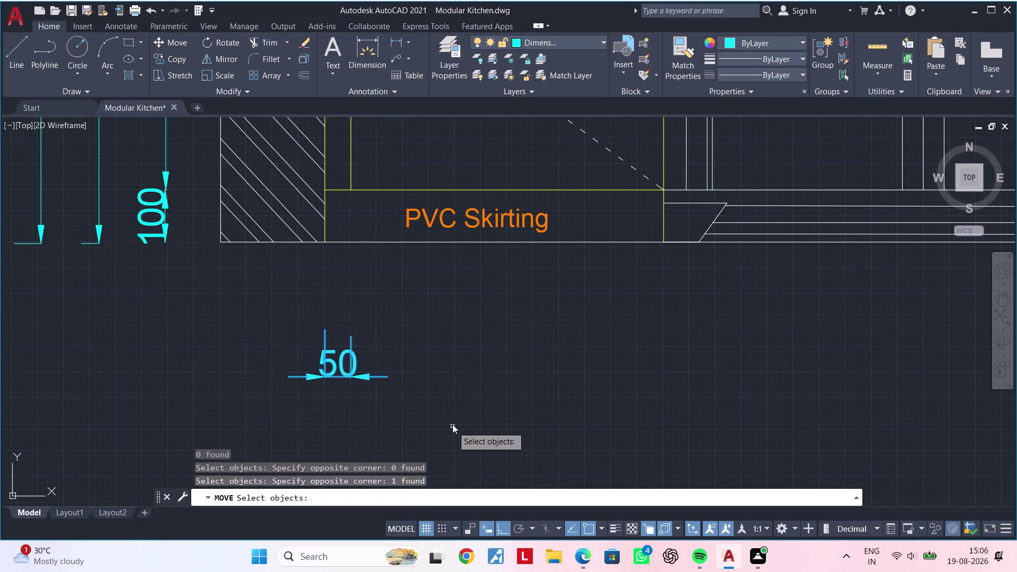
key(space)
click(373, 417)
text(m)
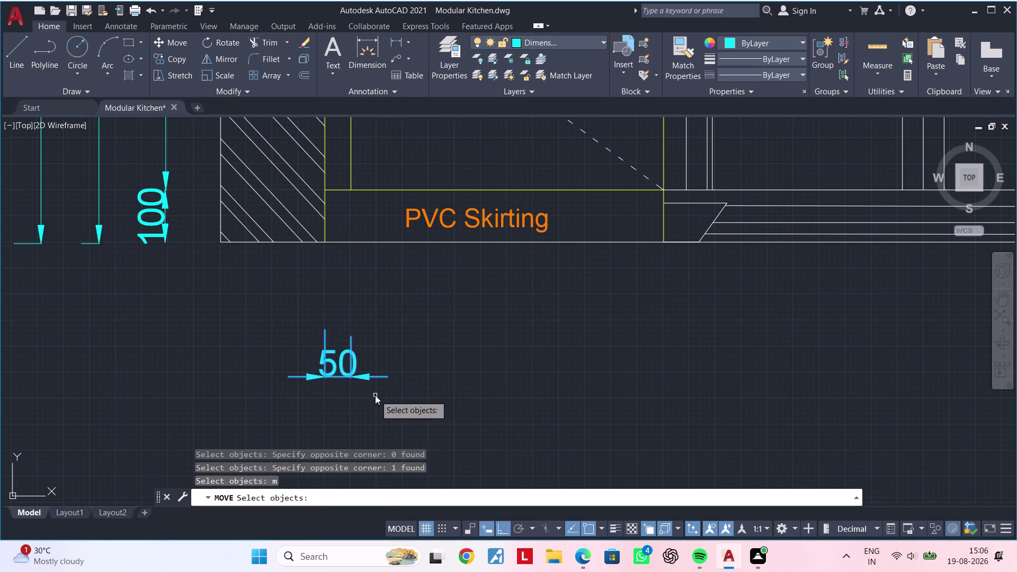
key(space)
key(Escape)
key(Escape)
key(Escape)
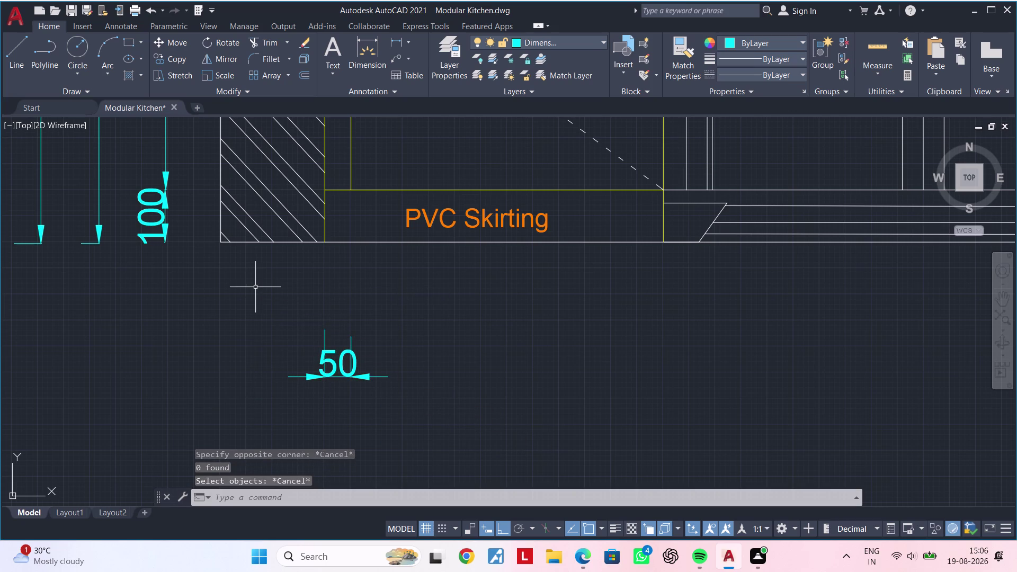
key(Escape)
Move the 50 dimension upward so it sits just beneath the skirting.
drag(260, 287, 270, 304)
click(426, 424)
text(m)
key(space)
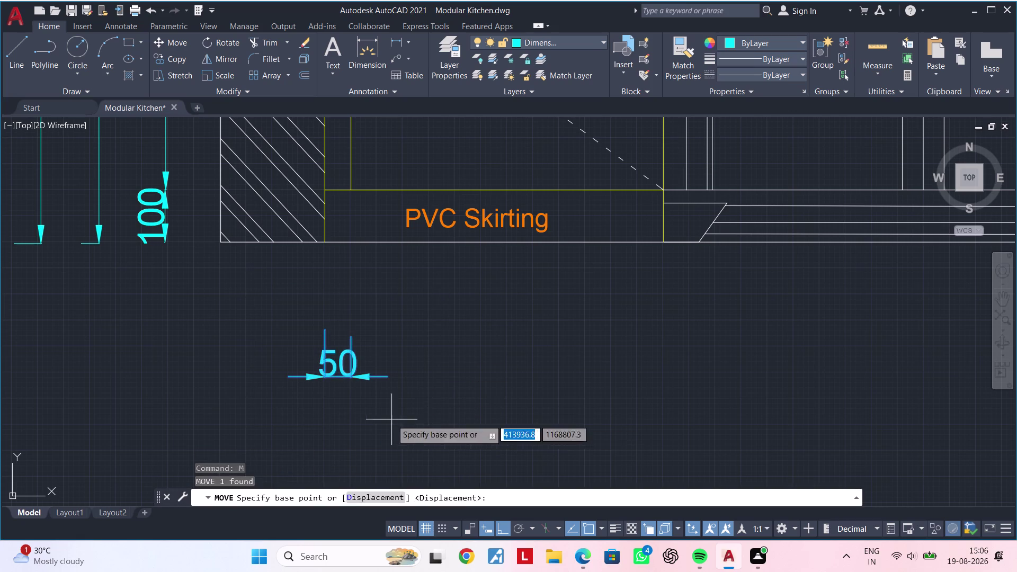
click(350, 401)
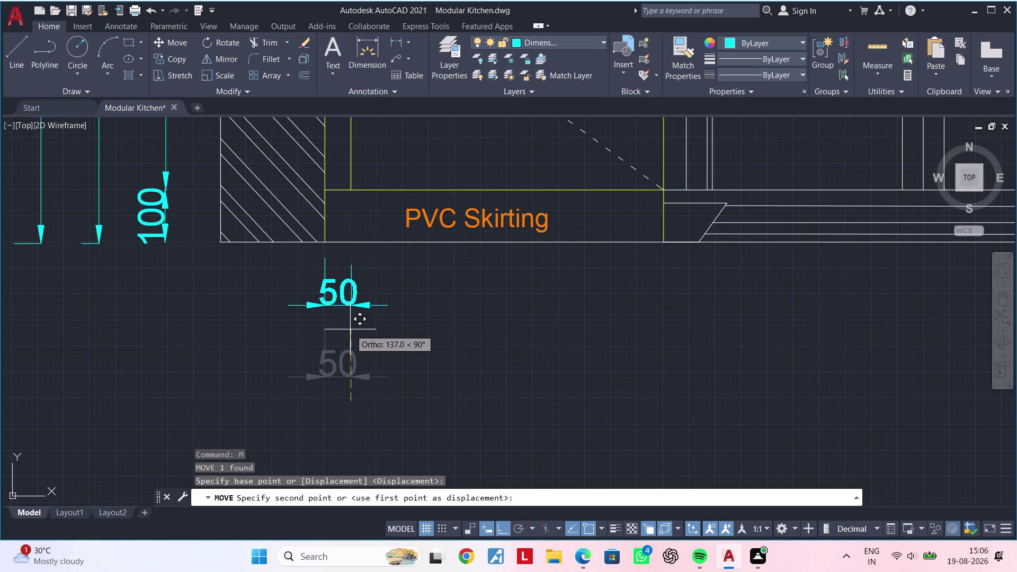
click(350, 329)
key(Escape)
key(Escape)
middle_click(400, 332)
key(Escape)
key(Escape)
click(359, 38)
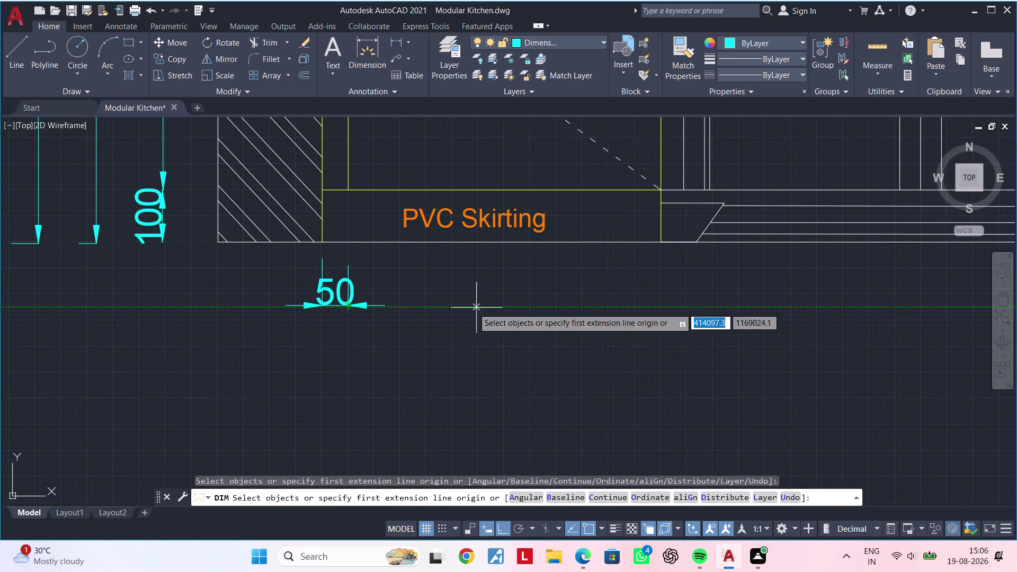
Add a 600 width dimension continuing from the 50 below the skirting.
click(346, 308)
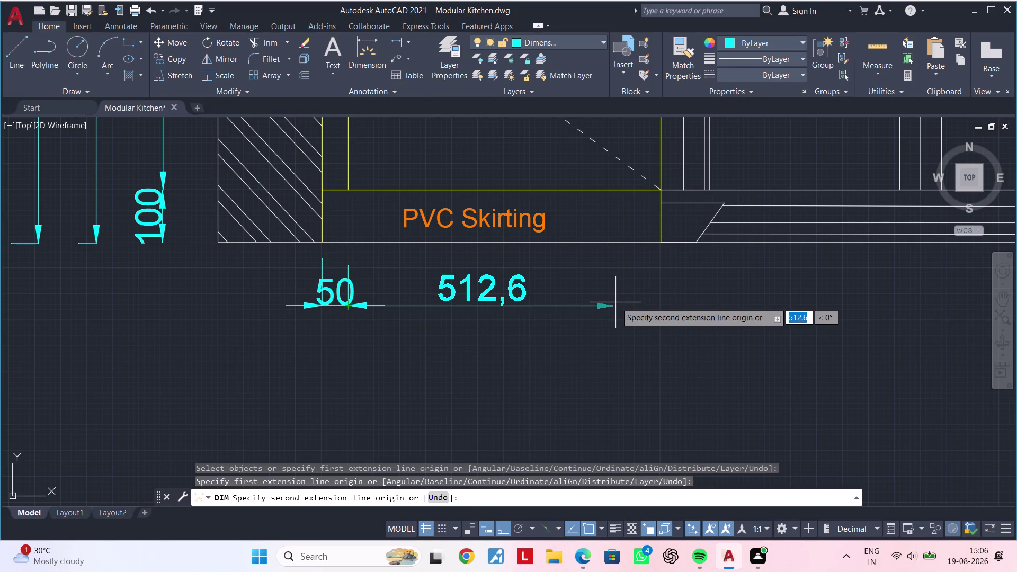
text(600)
key(Return)
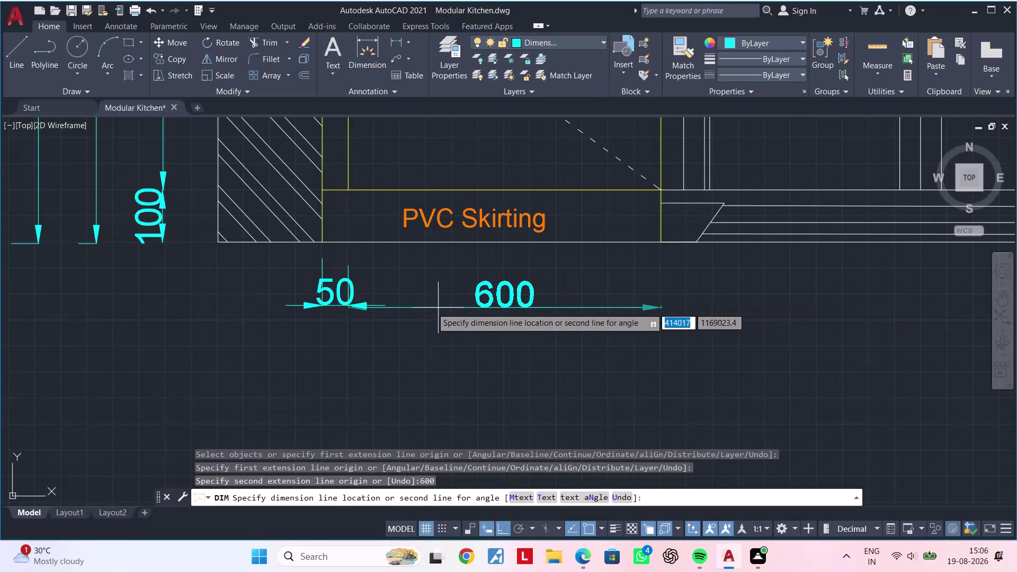
click(347, 309)
middle_drag(260, 308, 253, 308)
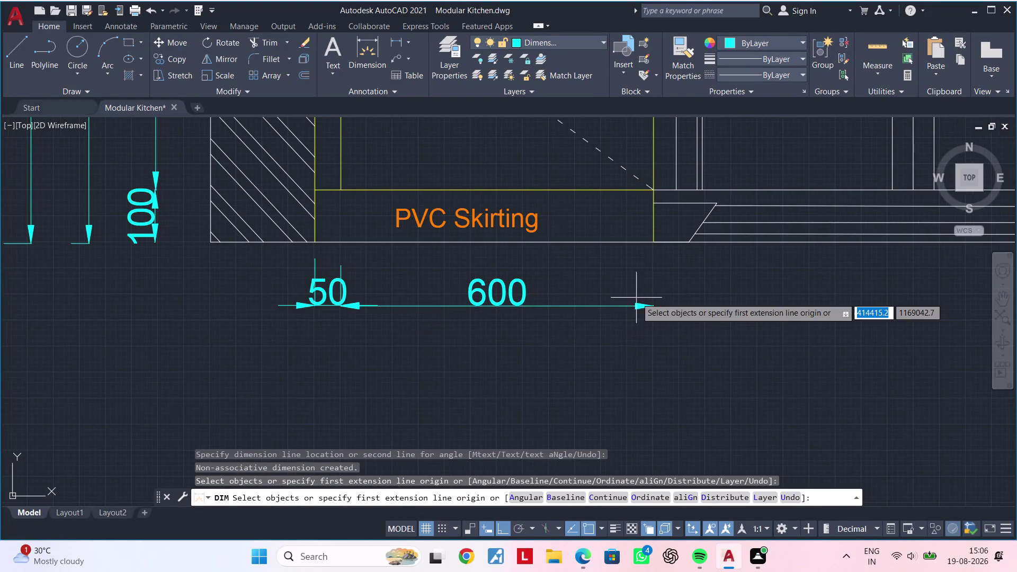
scroll(down, 3)
middle_drag(642, 294, 302, 290)
Add the 1000 width dimension after the 600 in the bottom chain.
click(309, 298)
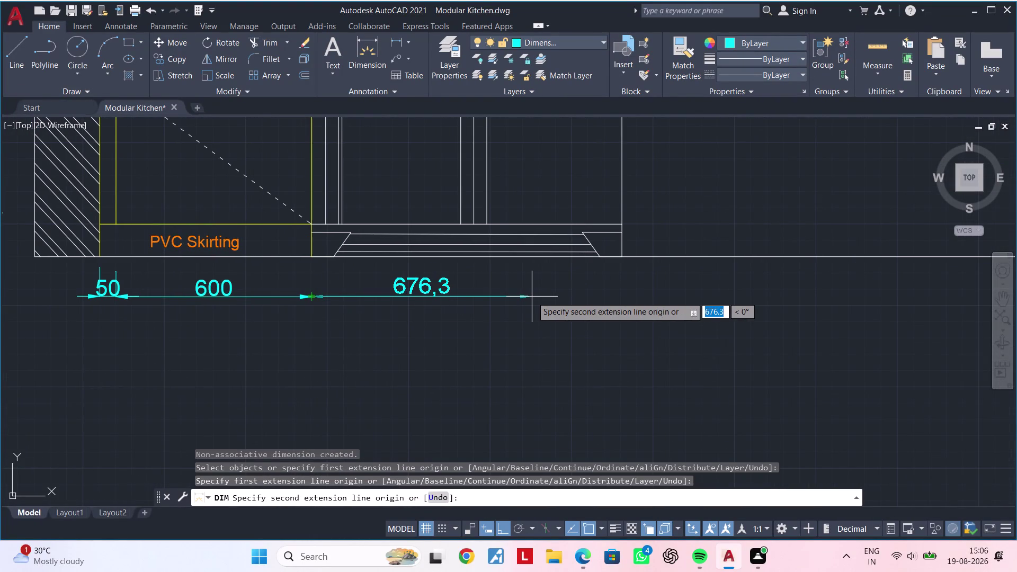
text(100)
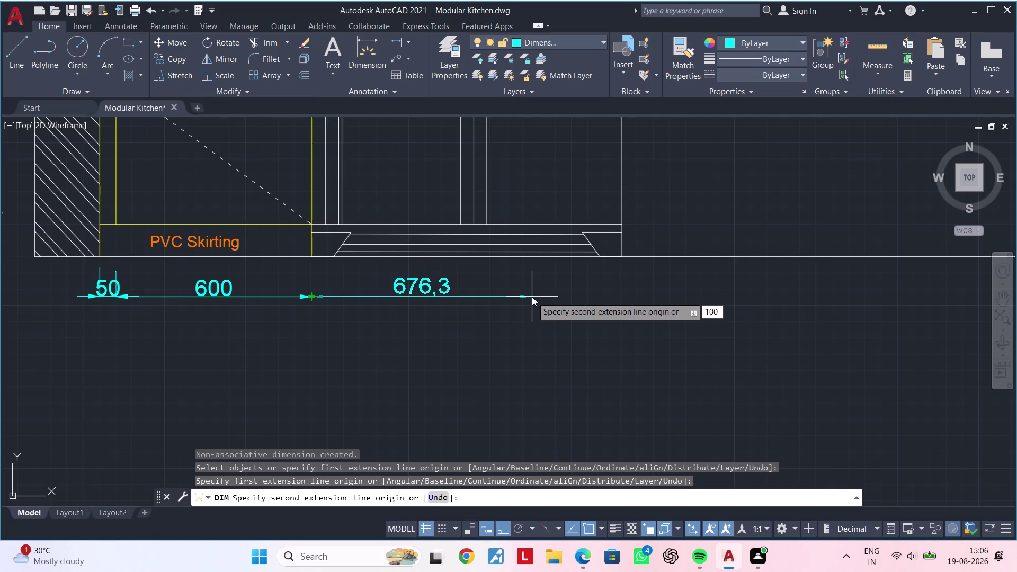
key(0)
key(Return)
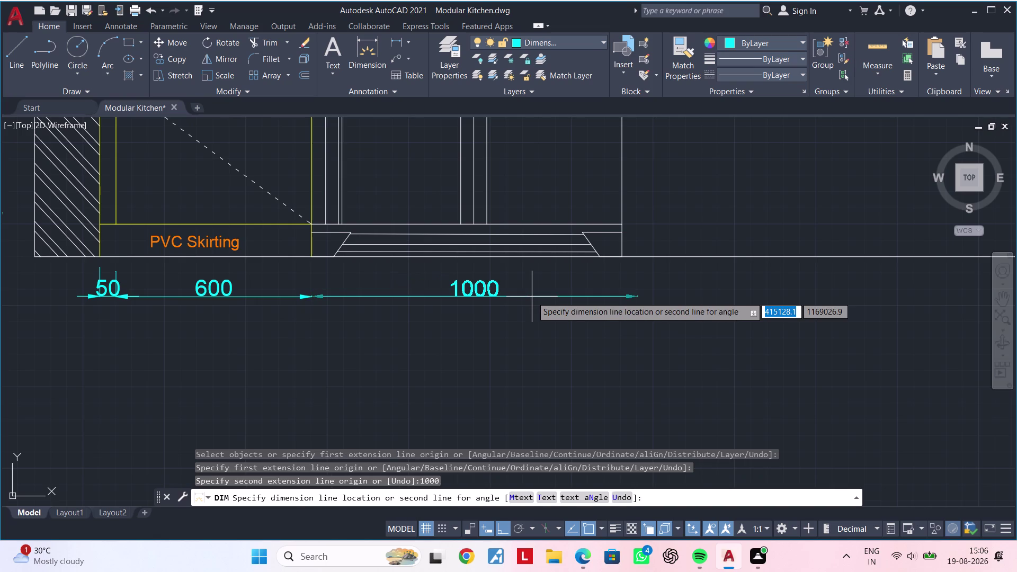
click(310, 296)
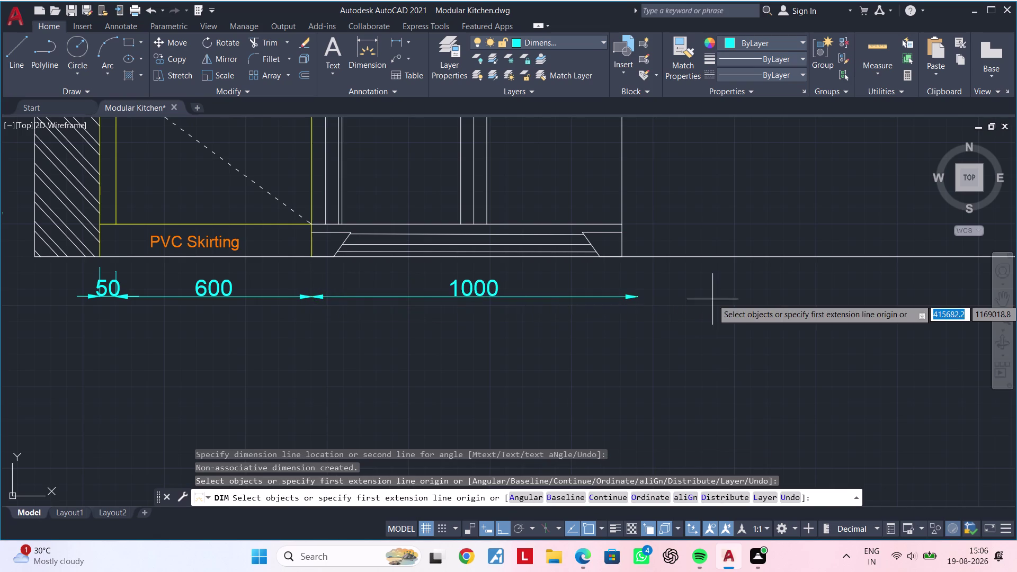
Cancel the unfinished next dimension and pan out to the overall drawing.
middle_drag(712, 299, 347, 299)
click(271, 298)
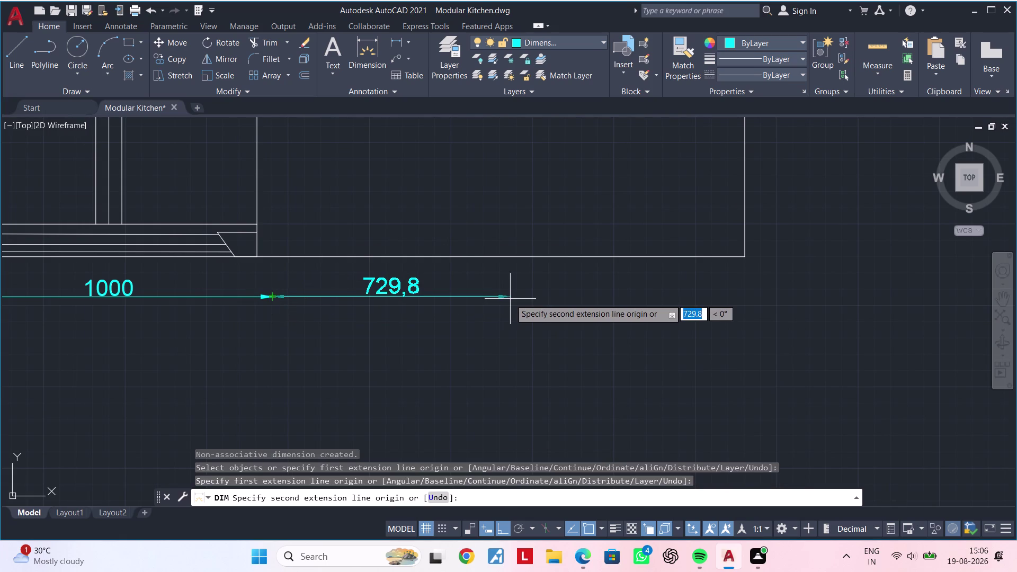
key(Escape)
key(Escape)
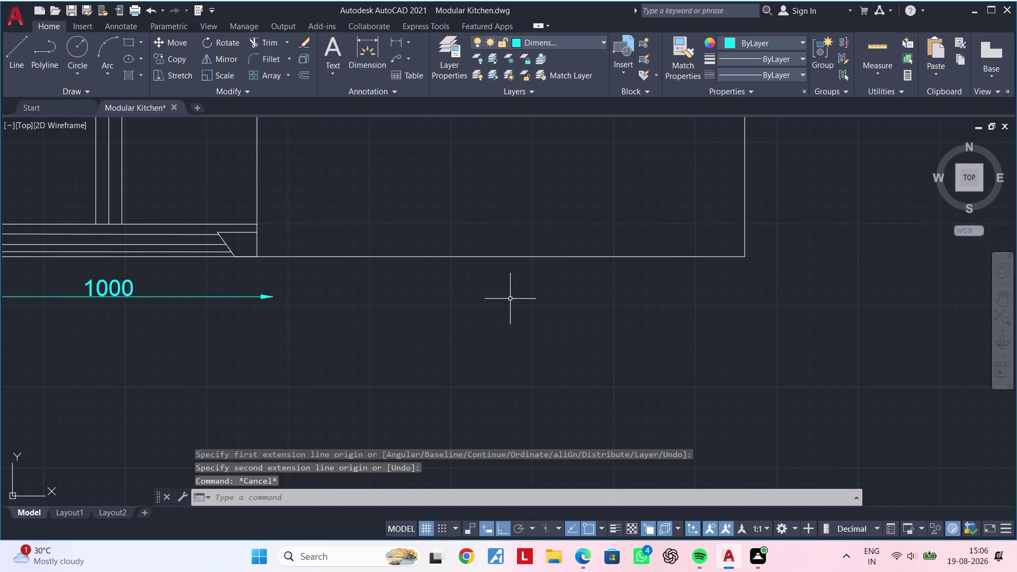
scroll(down, 3)
middle_drag(471, 318, 585, 324)
Pan and zoom to the top edge of the right kitchen elevation.
scroll(down, 3)
middle_drag(590, 347, 476, 390)
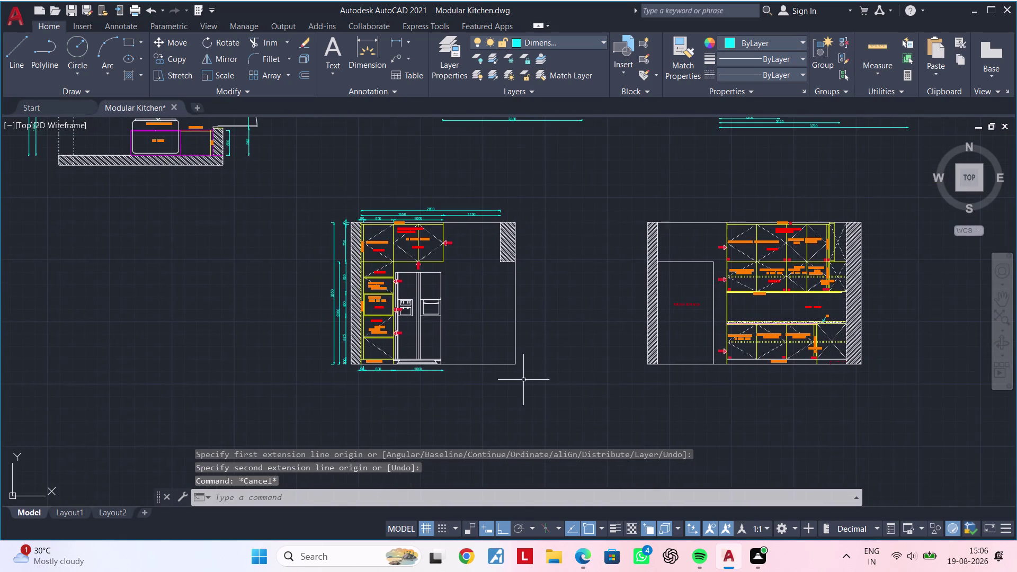
scroll(up, 3)
middle_drag(487, 379, 447, 383)
scroll(up, 3)
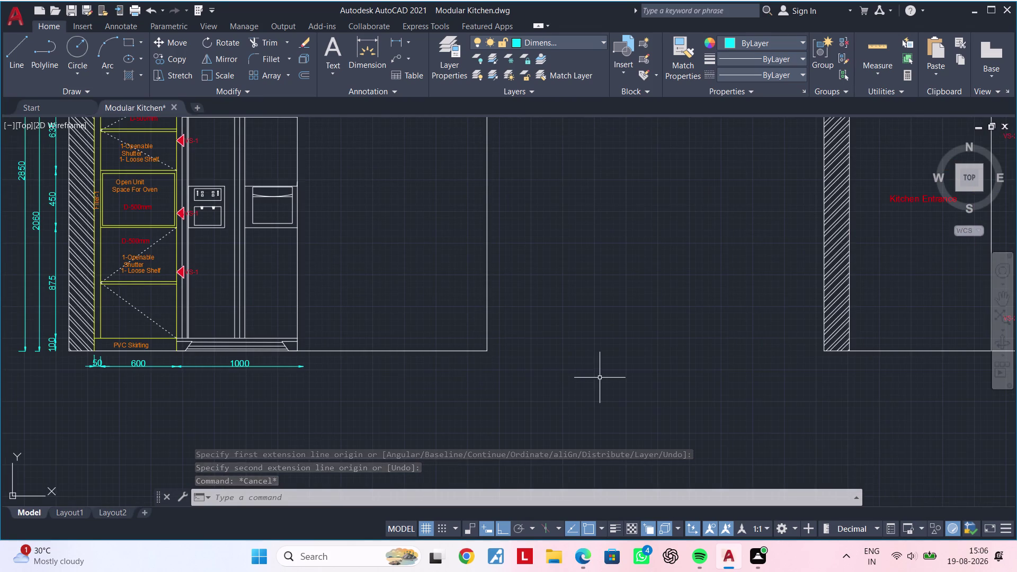
middle_drag(600, 378, 363, 405)
scroll(down, 3)
middle_drag(536, 387, 398, 389)
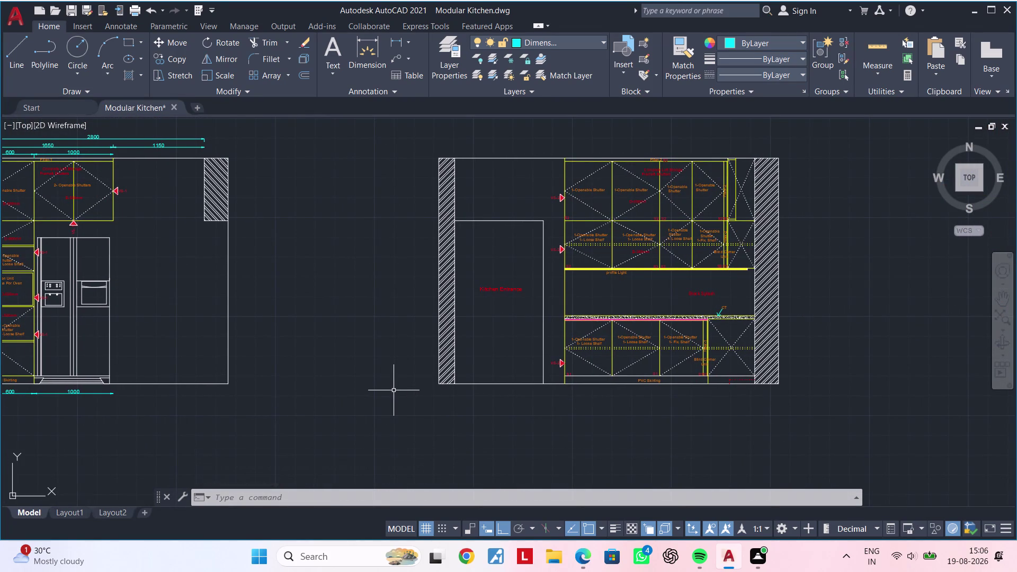
key(Escape)
key(Escape)
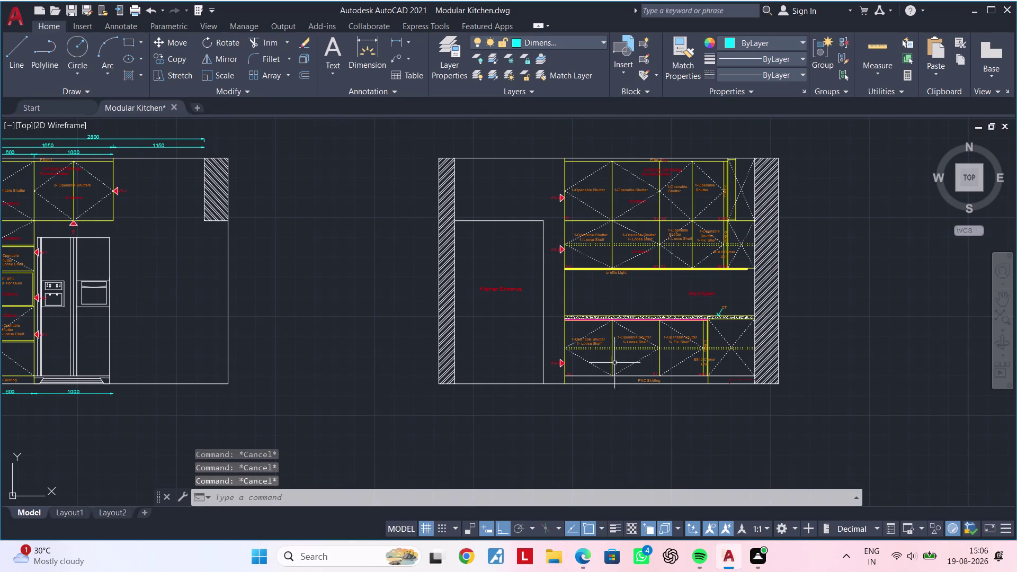
middle_drag(548, 302, 500, 443)
scroll(up, 3)
middle_drag(516, 292, 418, 313)
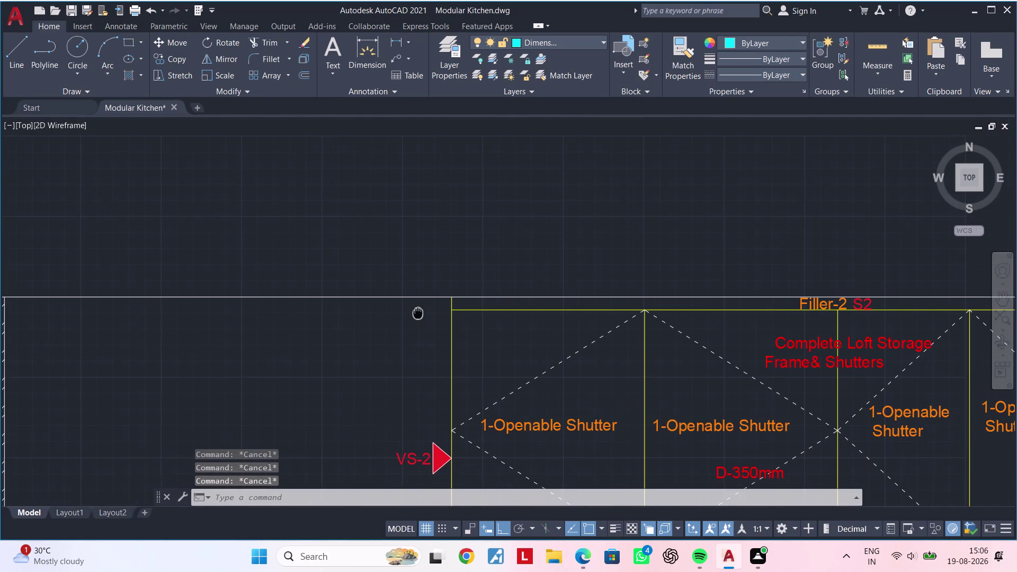
Dimension the first 600 shutter width above the loft storage.
key(space)
click(397, 43)
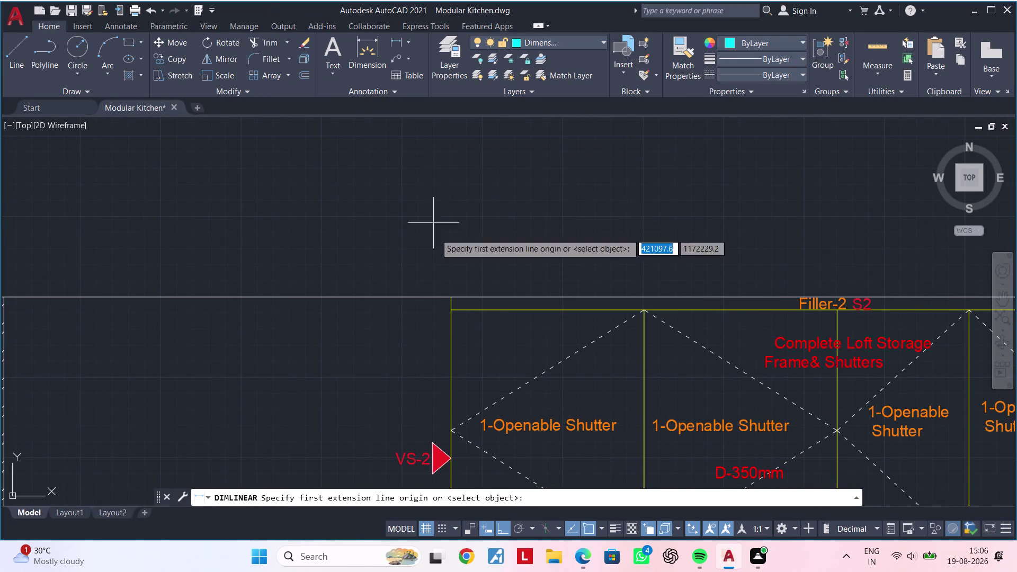
click(378, 48)
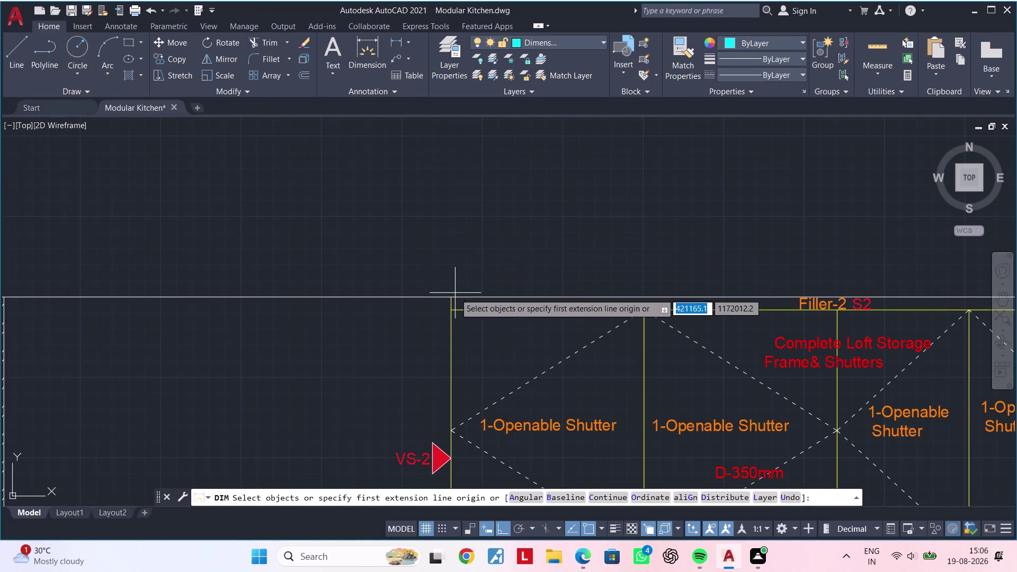
click(453, 296)
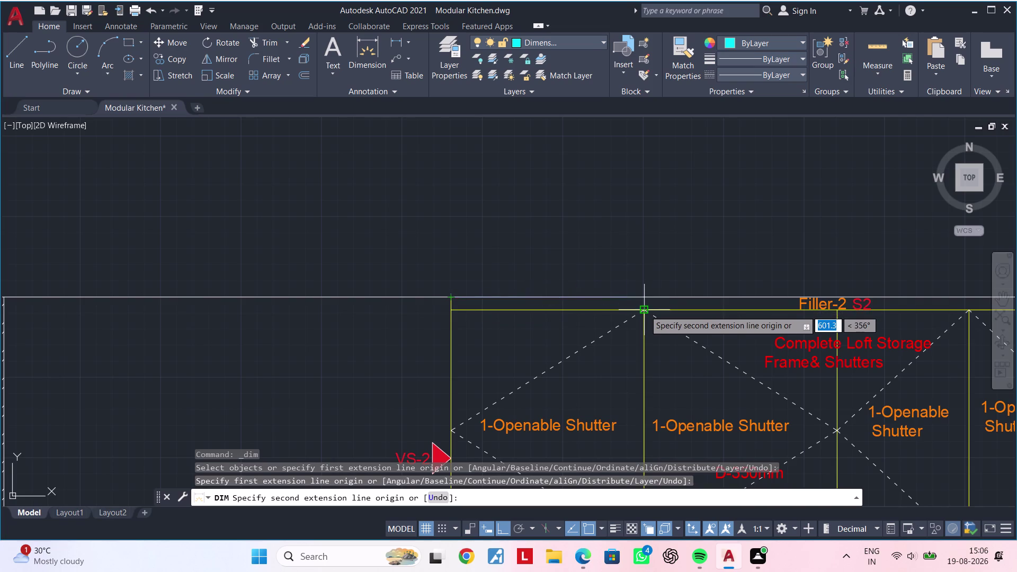
scroll(up, 3)
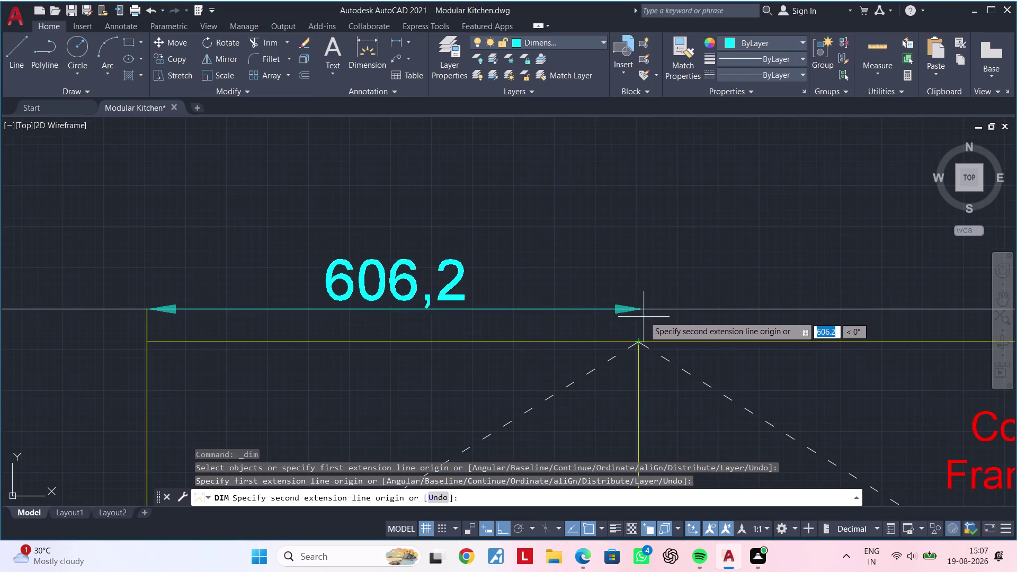
click(638, 306)
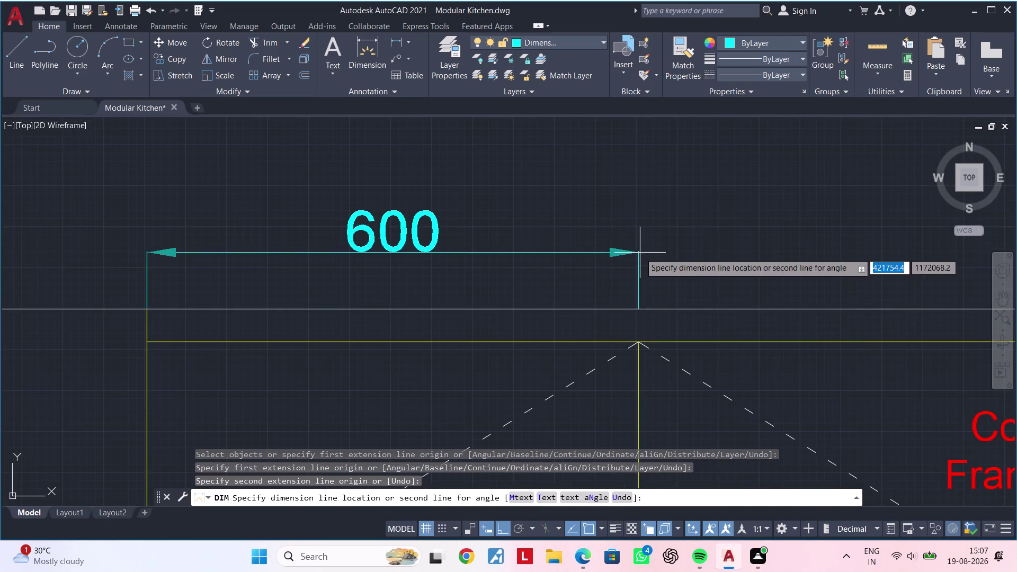
click(640, 252)
middle_drag(685, 260, 577, 283)
scroll(down, 3)
middle_drag(616, 285, 507, 265)
Add a second 600 width dimension in line with the first.
key(space)
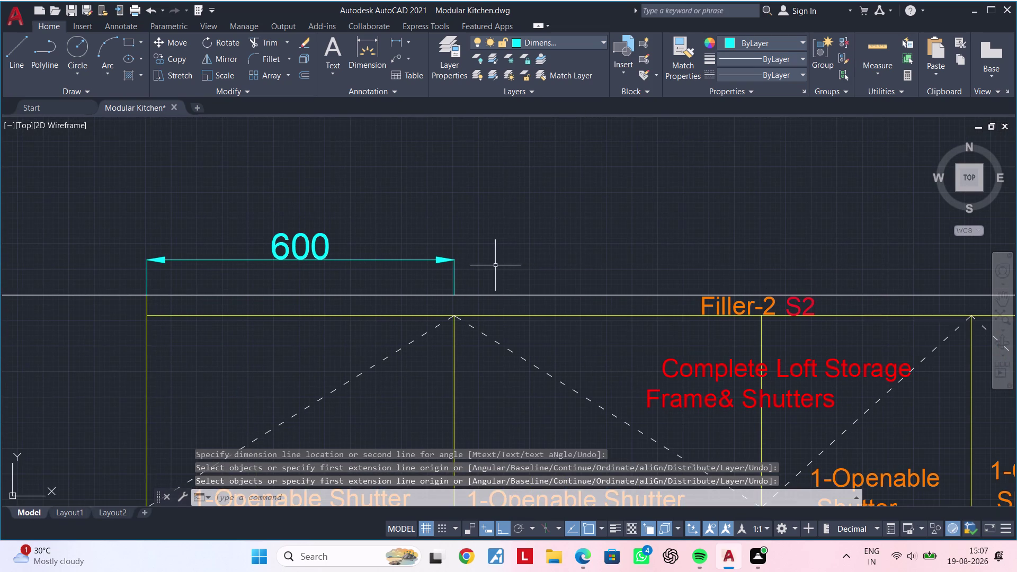
key(space)
click(455, 259)
middle_drag(703, 259, 600, 261)
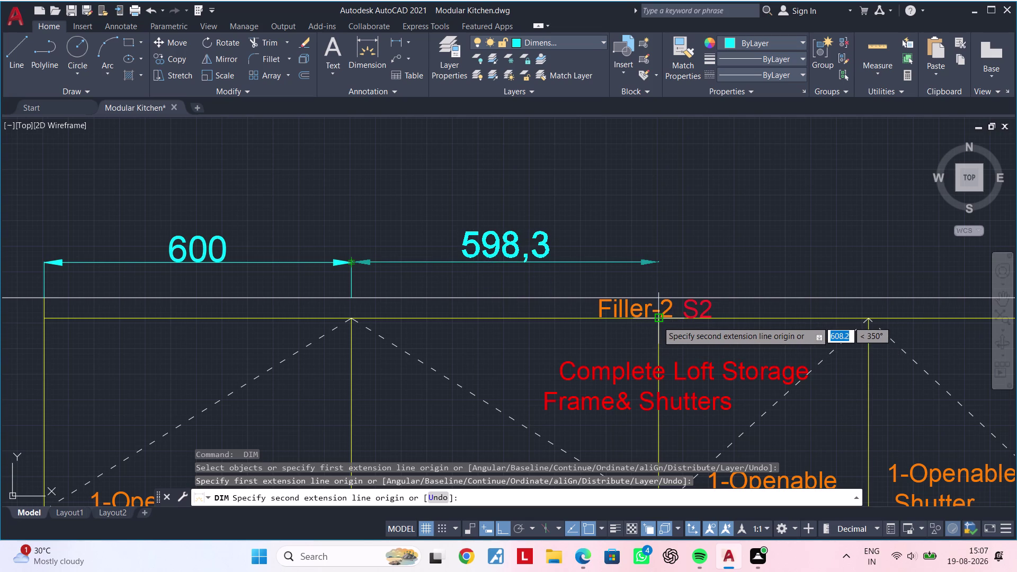
scroll(up, 3)
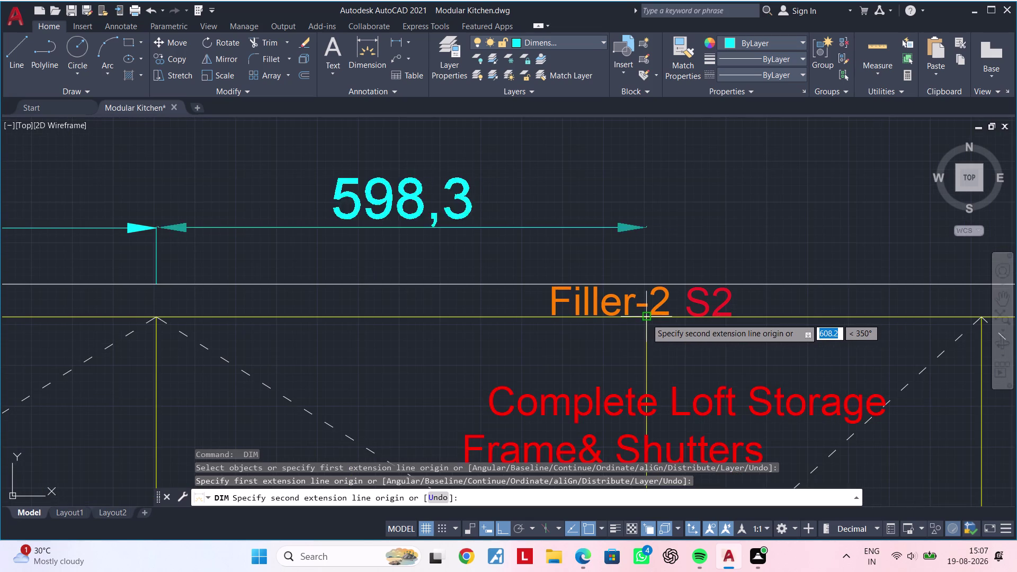
scroll(down, 3)
middle_drag(658, 313, 653, 226)
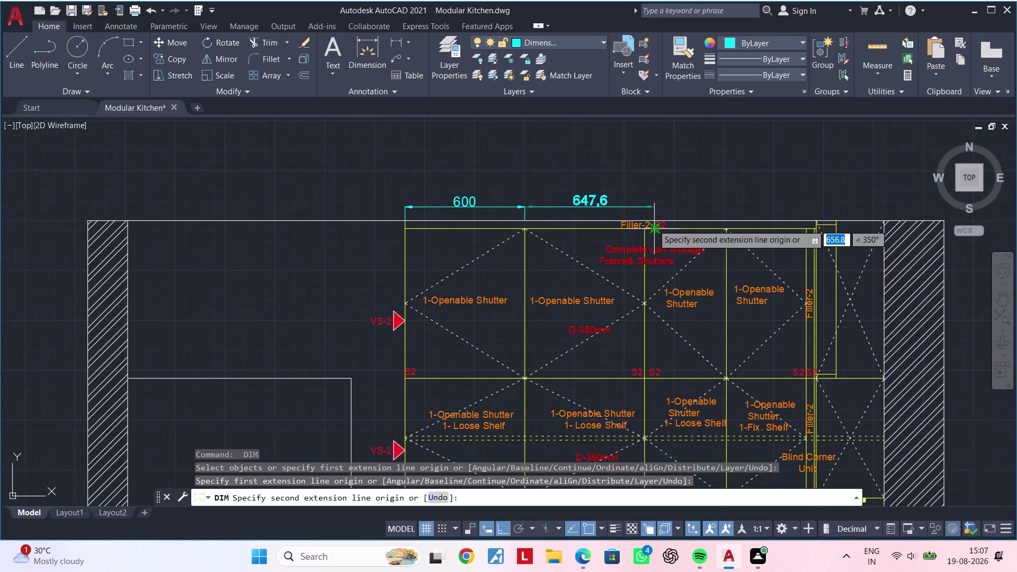
scroll(up, 3)
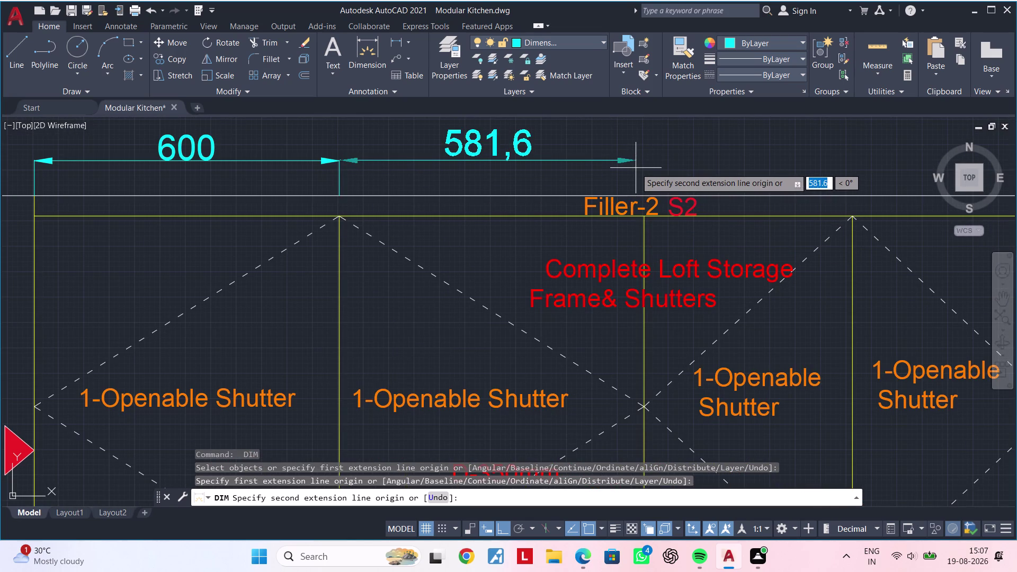
text(600)
key(Return)
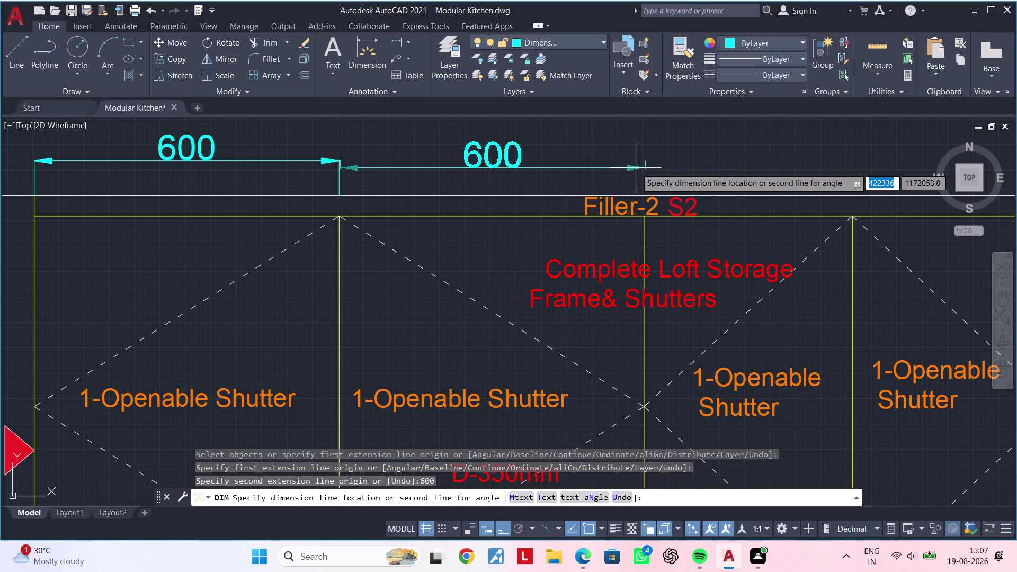
click(340, 161)
middle_drag(705, 151, 687, 156)
scroll(up, 3)
middle_drag(593, 171, 393, 186)
scroll(down, 3)
middle_drag(609, 185, 420, 187)
key(space)
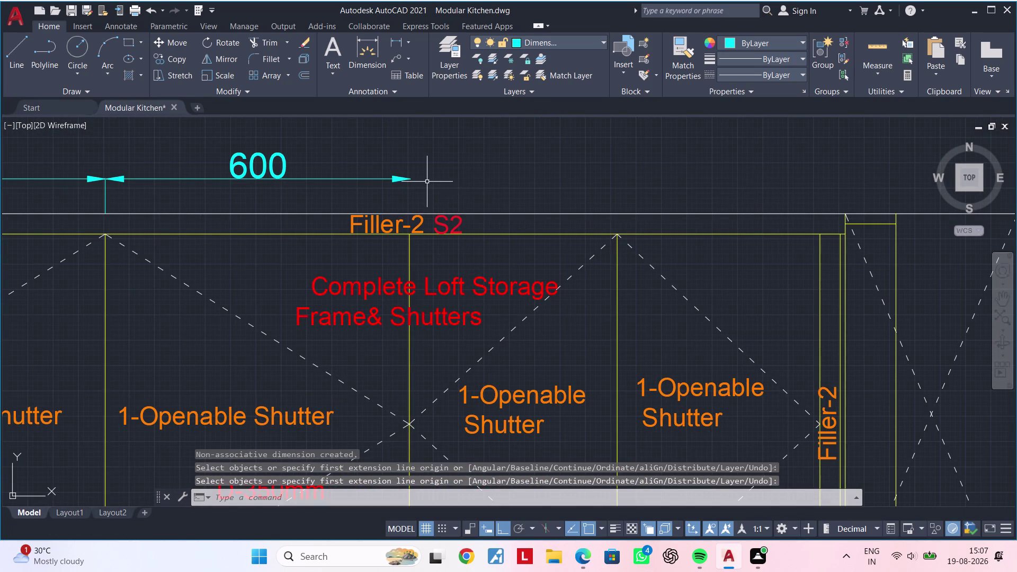
Continue the top chain with 410 and 400 width dimensions.
key(space)
click(410, 180)
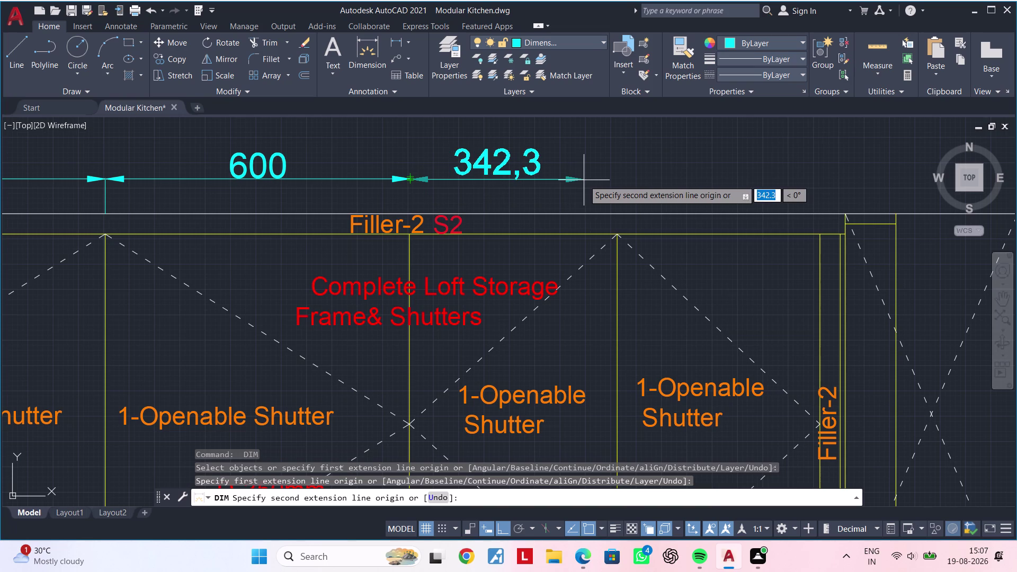
text(410)
key(Return)
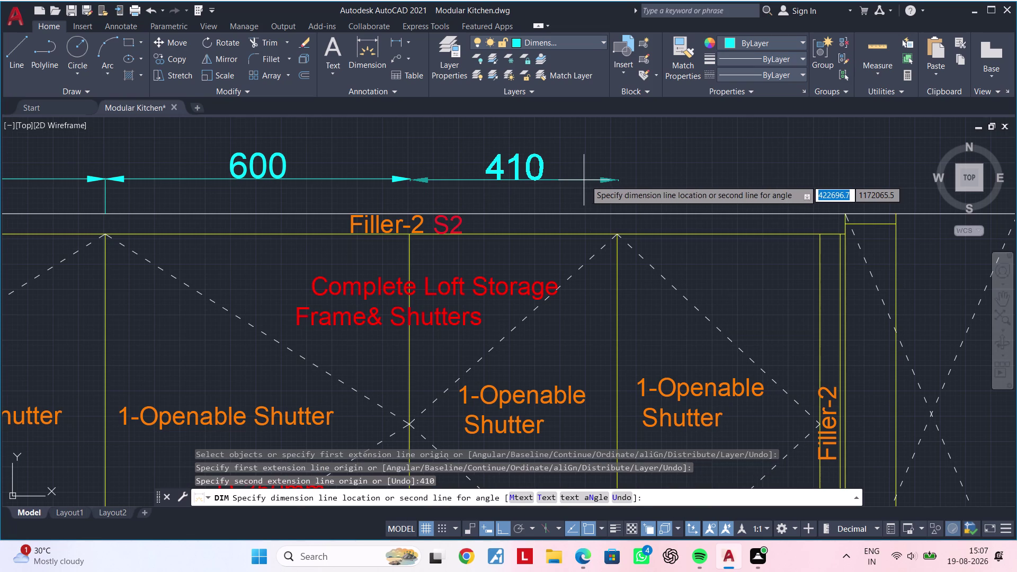
click(408, 178)
middle_drag(707, 182, 466, 220)
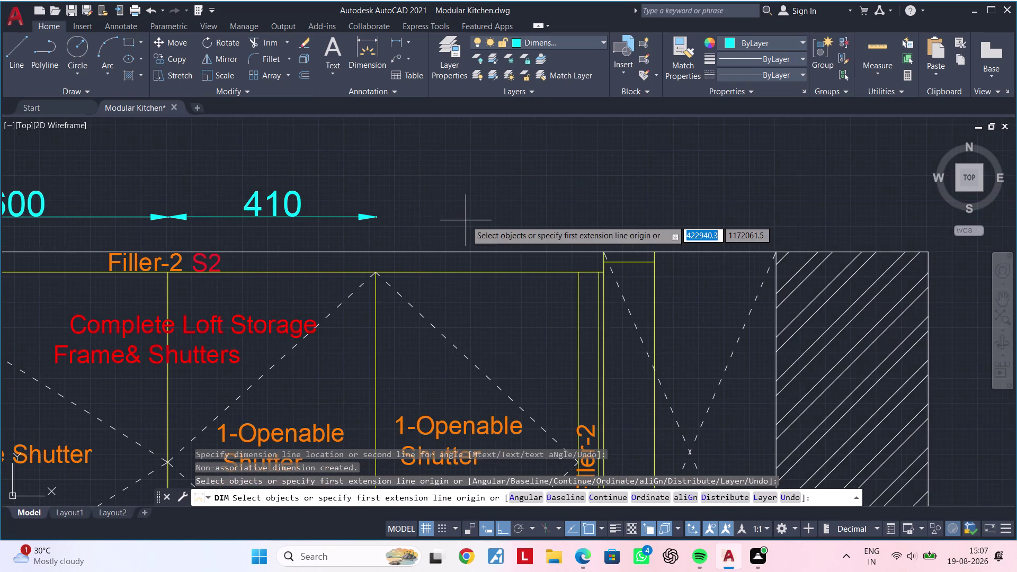
middle_drag(478, 218, 564, 202)
key(space)
key(space)
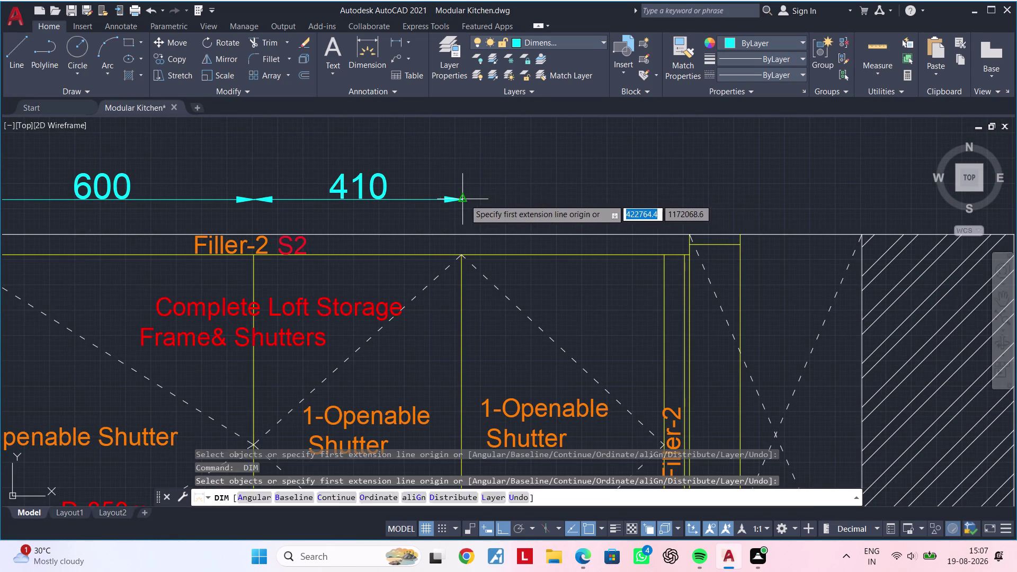
click(462, 199)
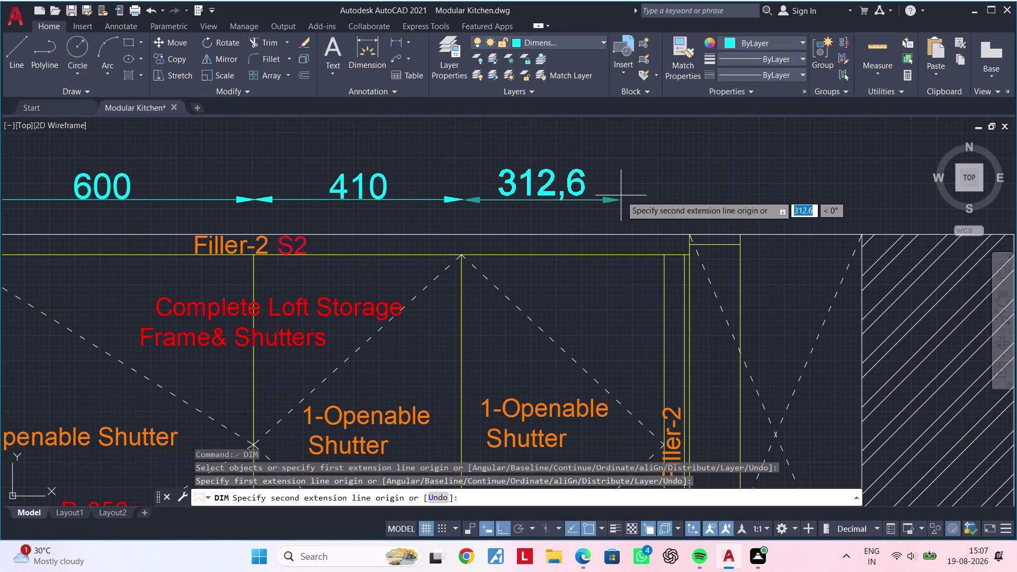
text(40)
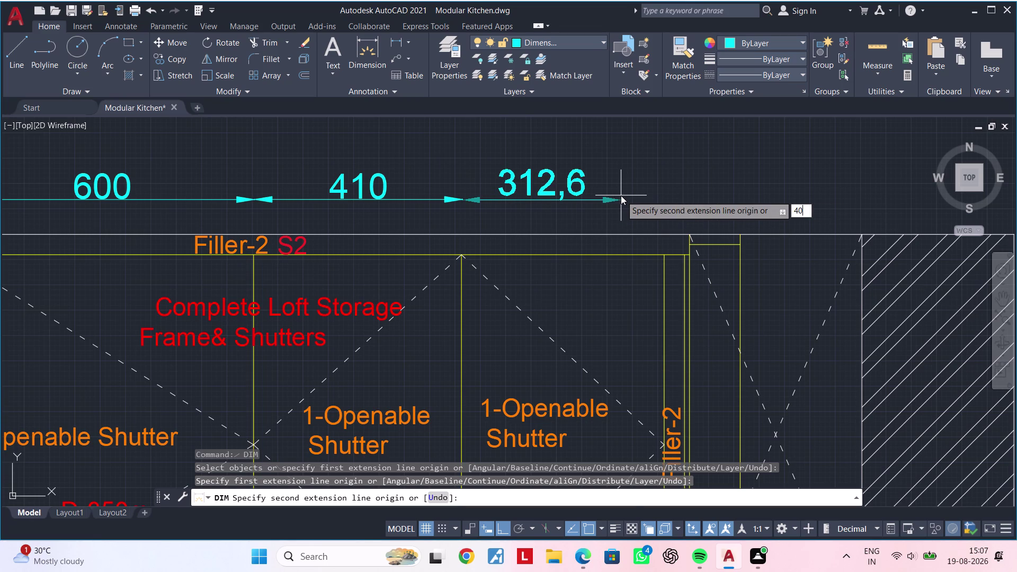
text(0)
key(Return)
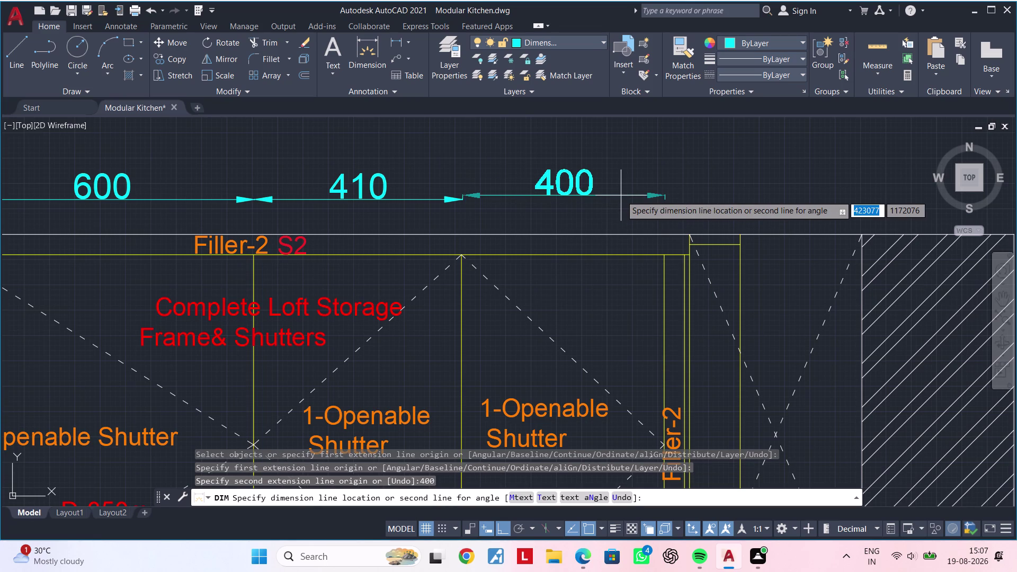
click(461, 200)
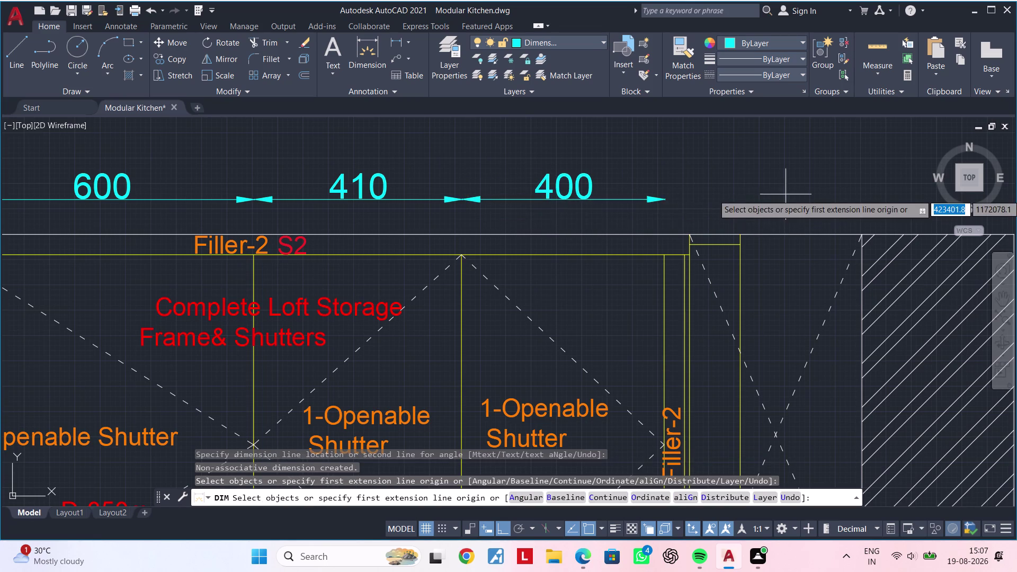
middle_drag(717, 204, 549, 215)
key(space)
Add the 40 filler width to the chain and select it.
key(space)
click(496, 209)
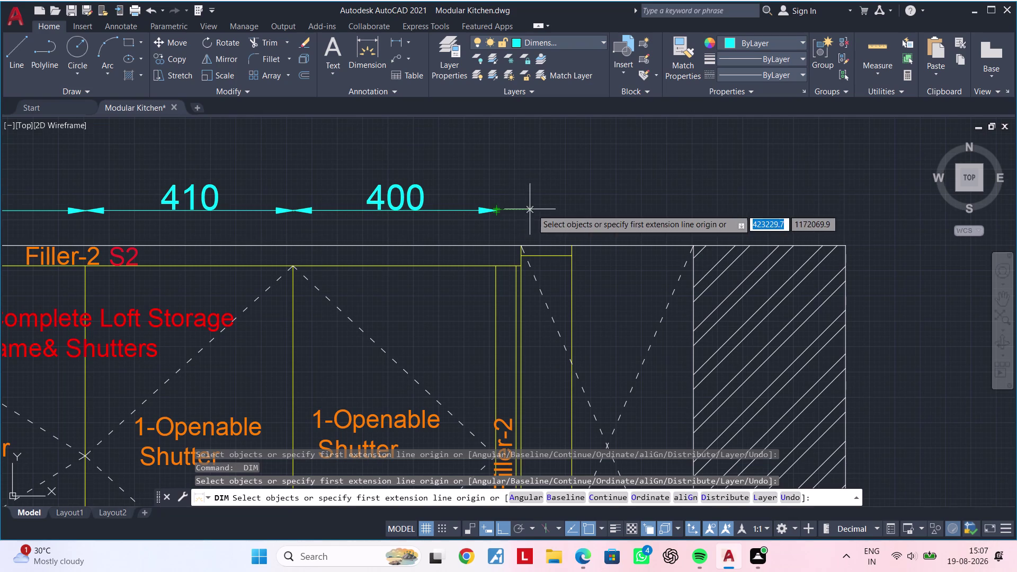
click(495, 212)
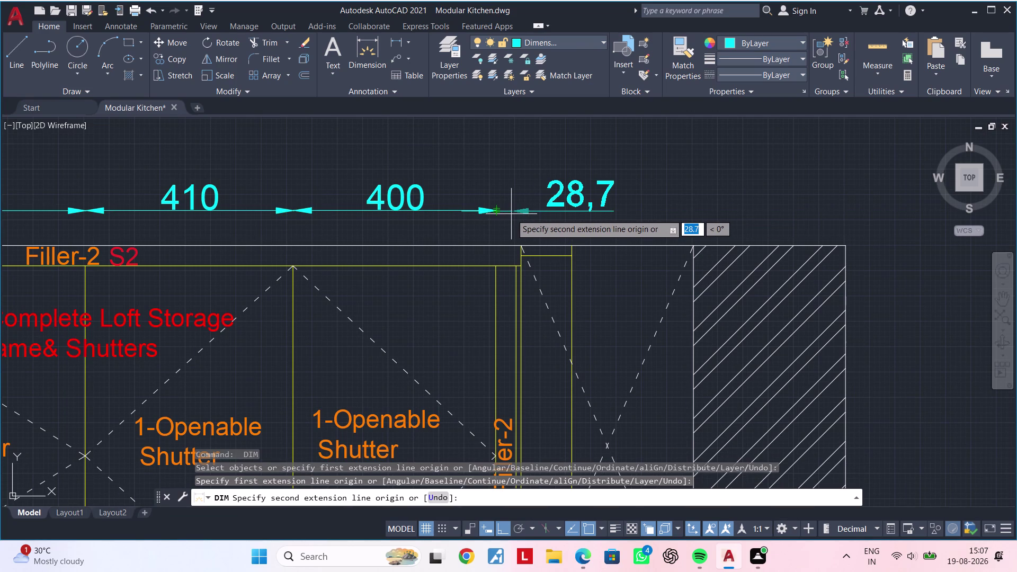
text(40)
key(Return)
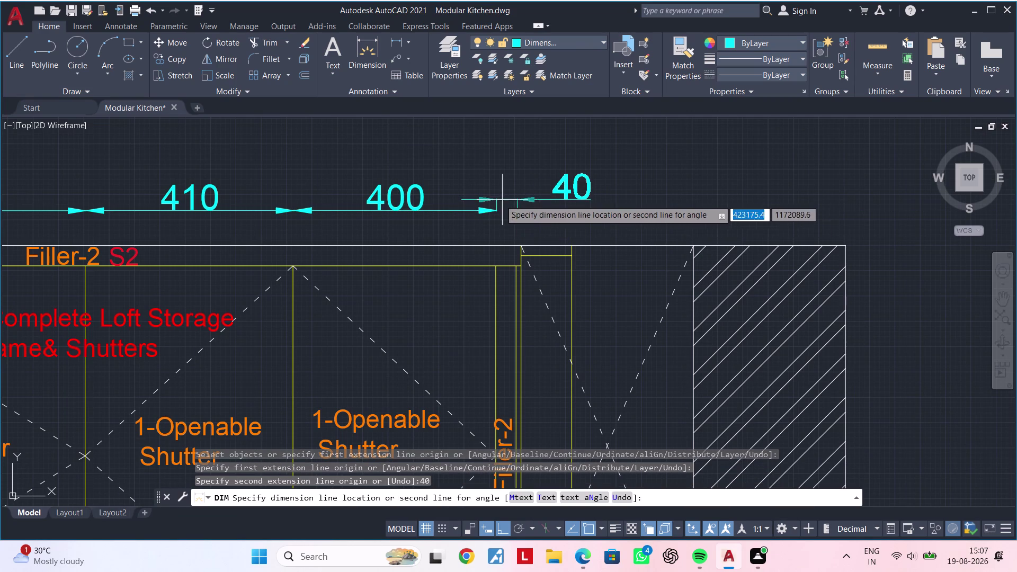
click(495, 208)
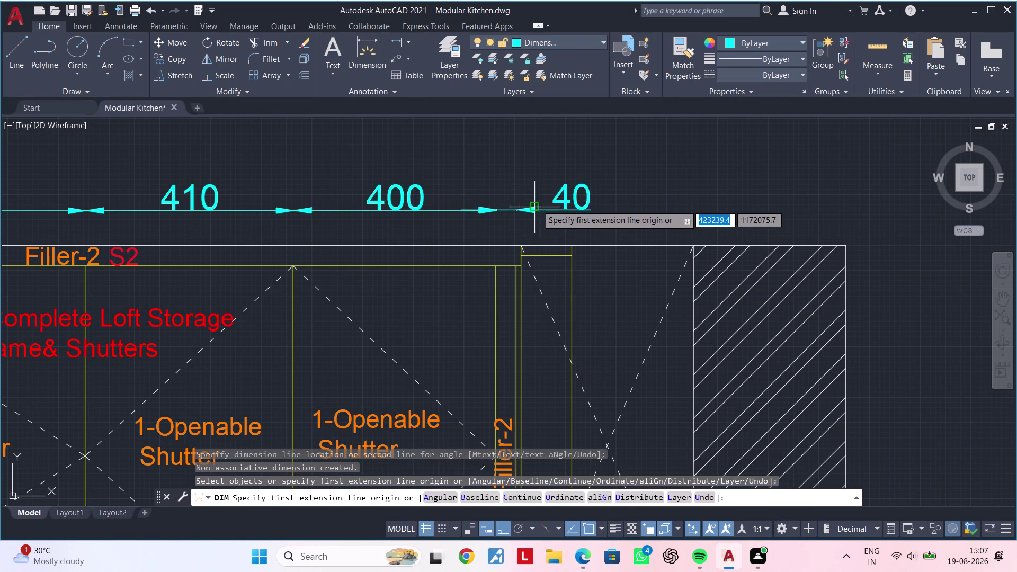
key(Escape)
key(Escape)
click(567, 199)
click(575, 199)
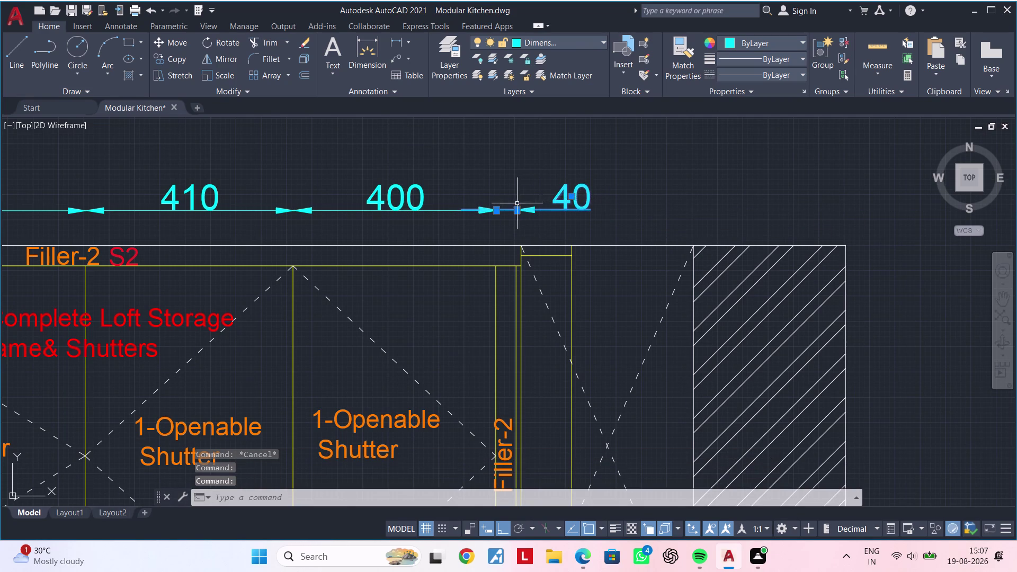
Stretch an end point of the 40 filler dimension.
click(573, 198)
scroll(up, 3)
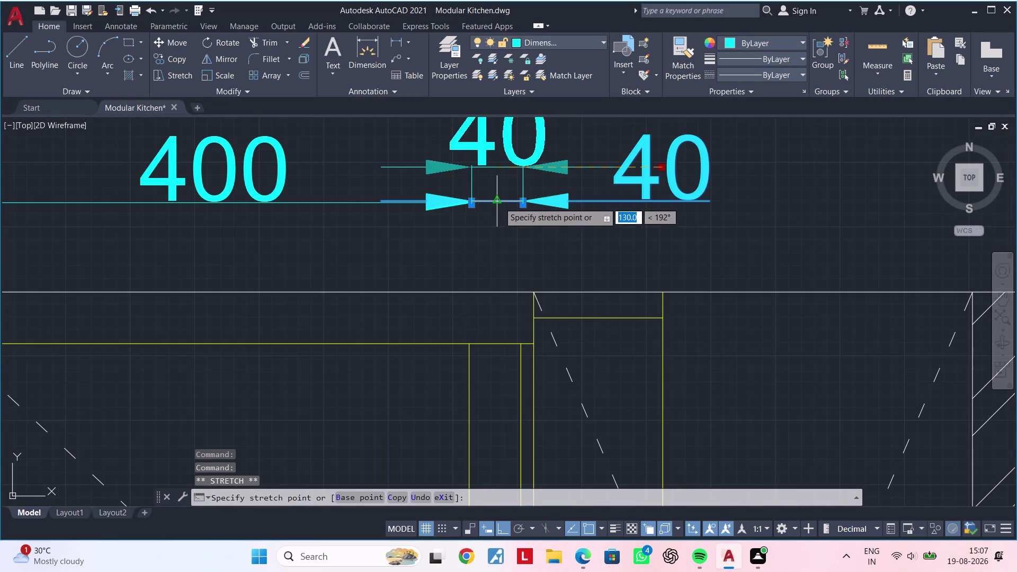
click(498, 202)
key(Escape)
scroll(down, 3)
middle_drag(639, 189, 521, 189)
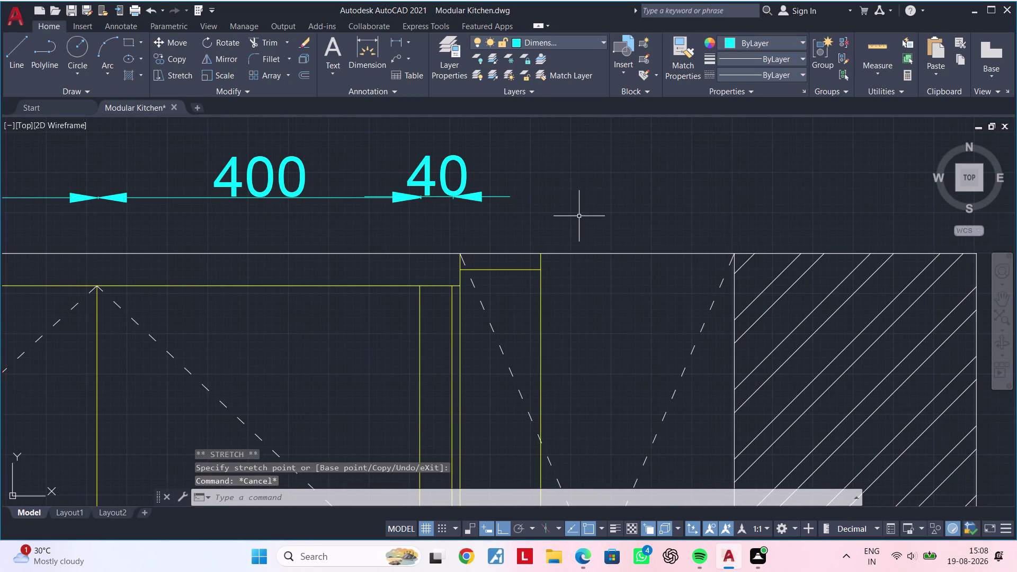
Add a 350 width after the 40 in the top chain.
key(space)
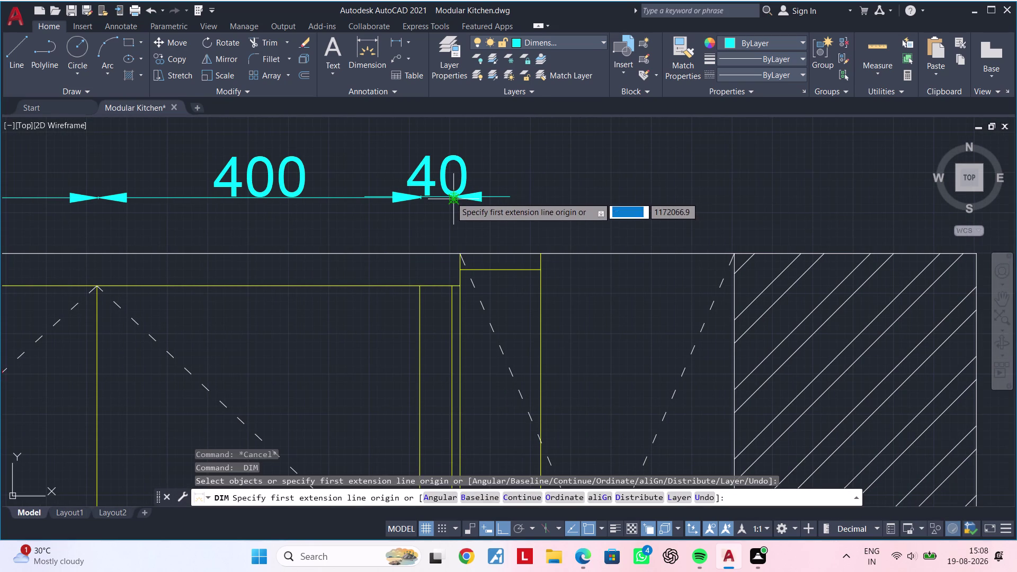
click(450, 197)
text(350)
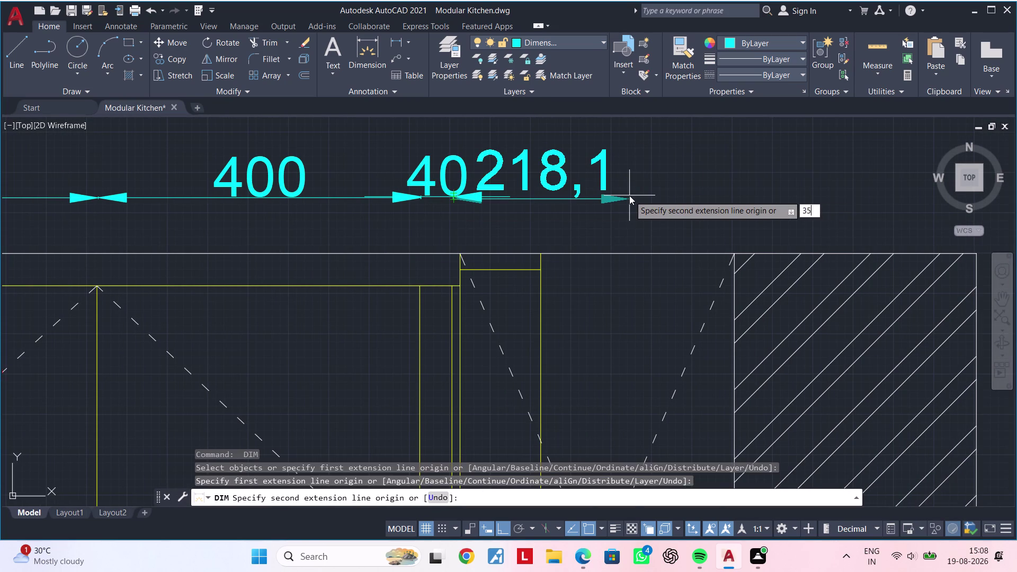
key(Return)
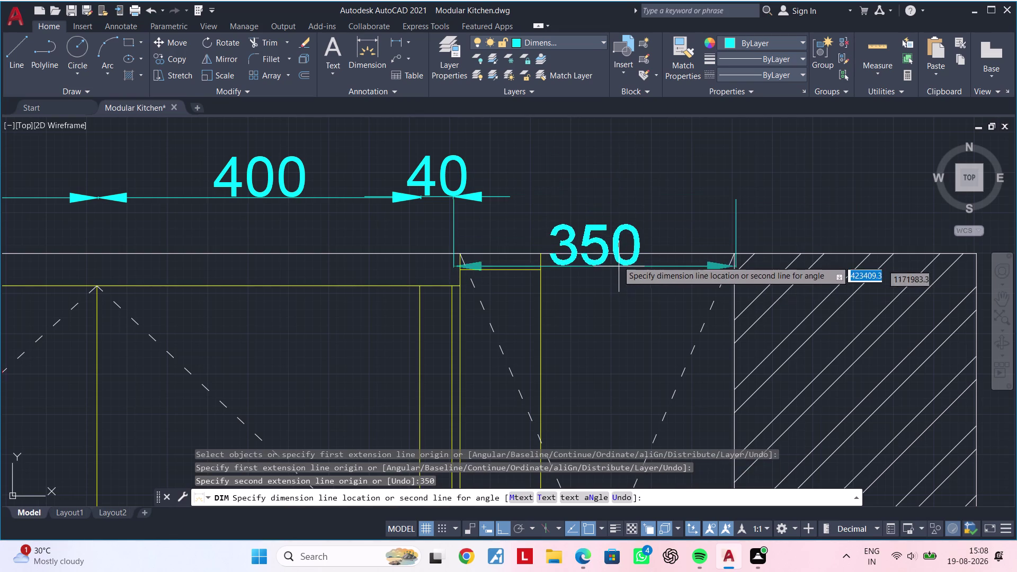
click(453, 198)
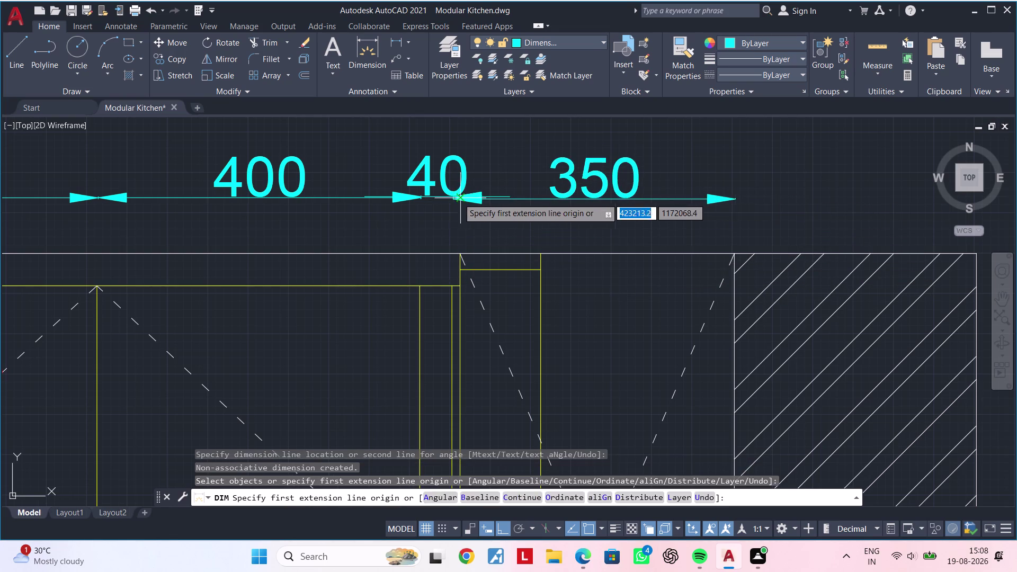
scroll(down, 3)
middle_drag(602, 221, 467, 221)
key(Escape)
middle_drag(500, 227, 558, 228)
key(Escape)
key(Escape)
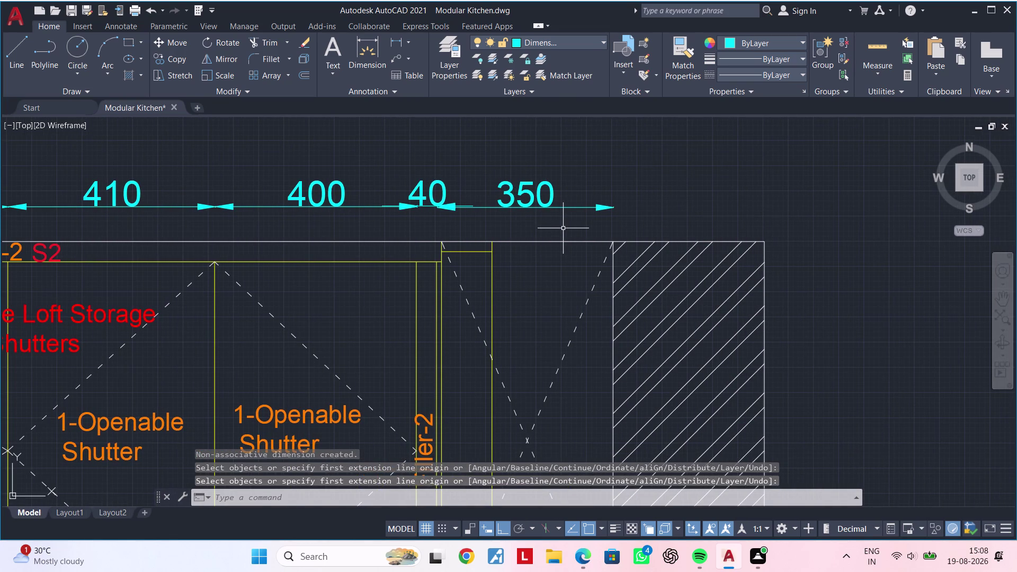
middle_drag(565, 225, 623, 226)
Place a 790 overall dimension above the 400, 40 and 350 widths.
key(space)
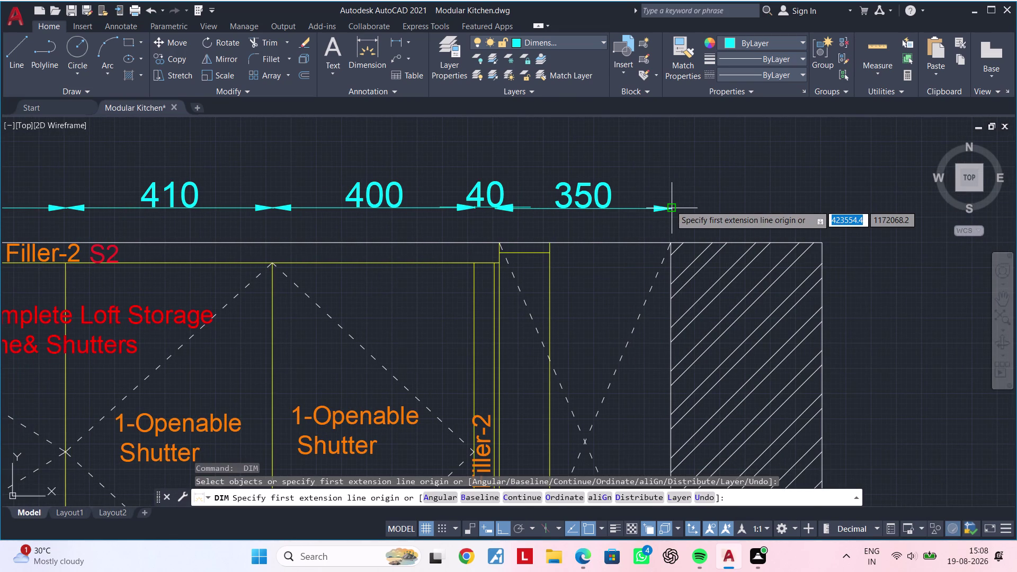
click(670, 171)
middle_drag(474, 160, 711, 160)
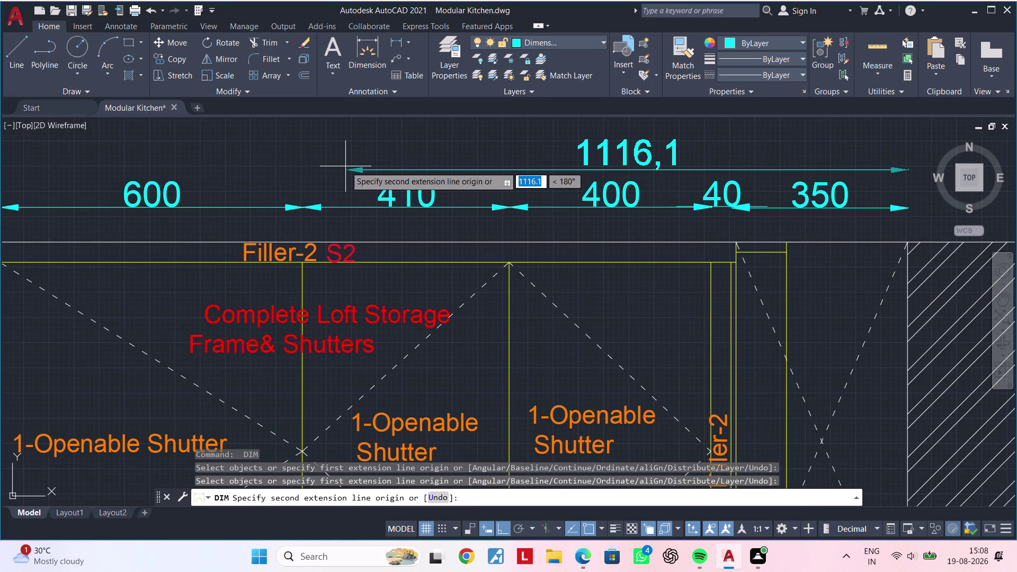
text(79)
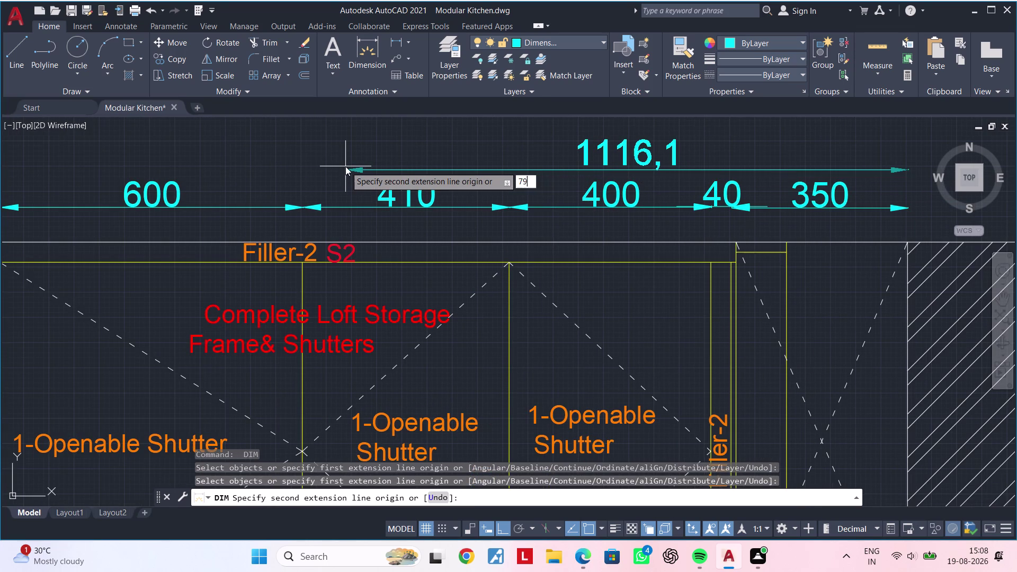
text(0)
key(Return)
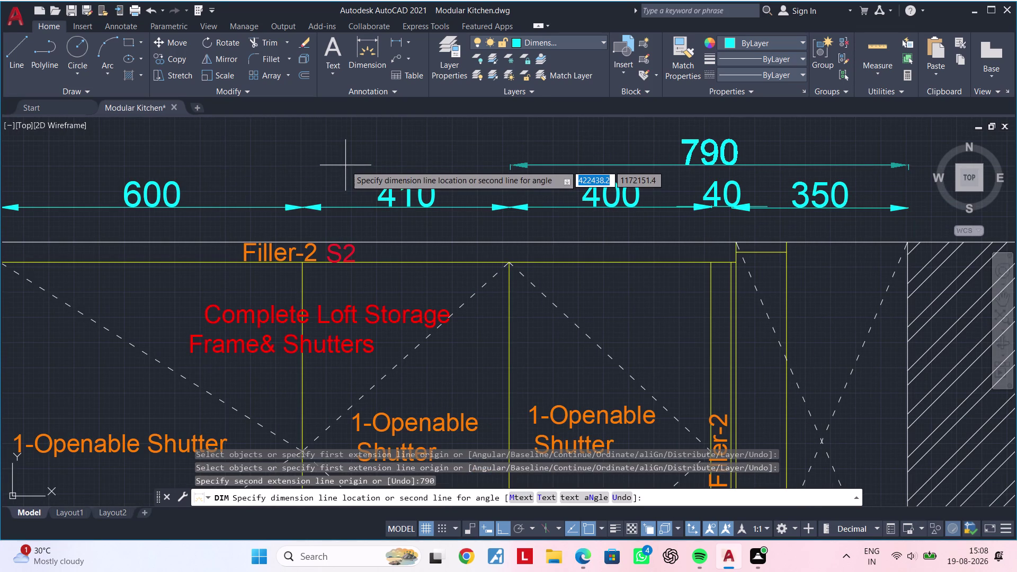
click(513, 162)
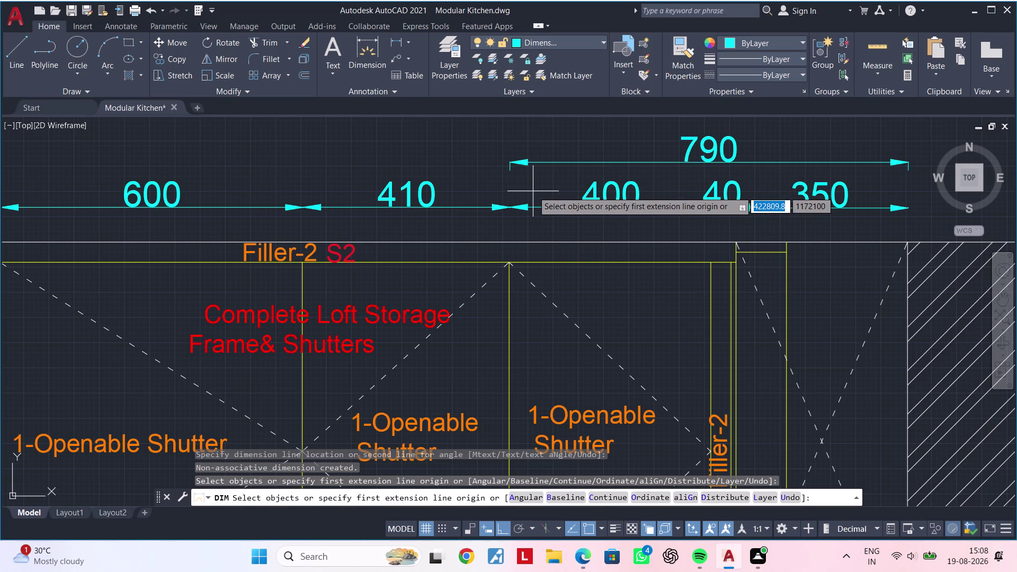
key(Escape)
key(Escape)
middle_drag(939, 297, 506, 293)
middle_drag(487, 264, 522, 258)
key(space)
scroll(up, 3)
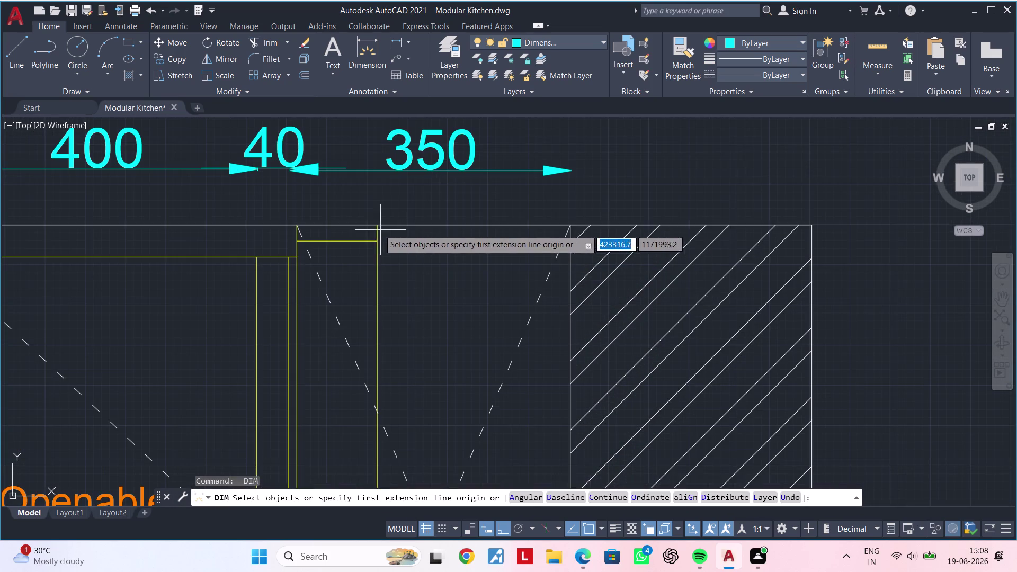
Place a vertical 40 height dimension right of the hatched unit.
click(294, 227)
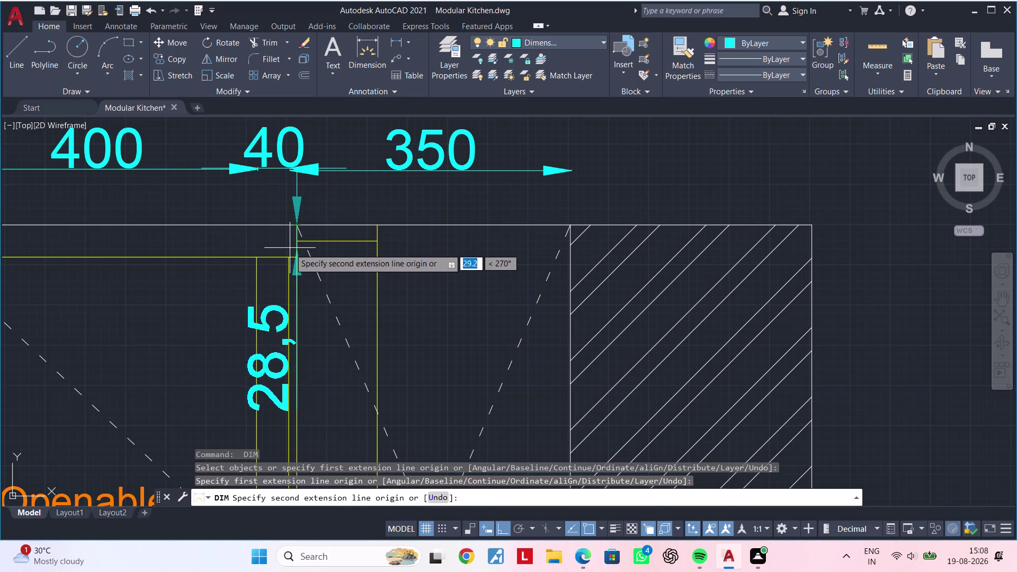
click(296, 256)
middle_drag(917, 258, 675, 261)
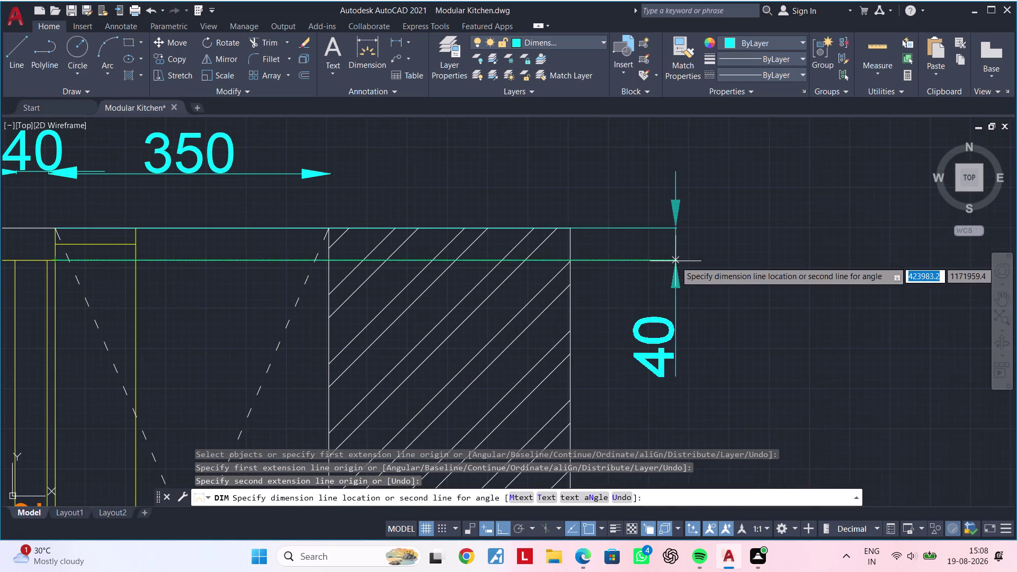
double_click(671, 260)
key(Escape)
key(Escape)
Shorten the 40 dimension's extension lines using its grips.
click(607, 261)
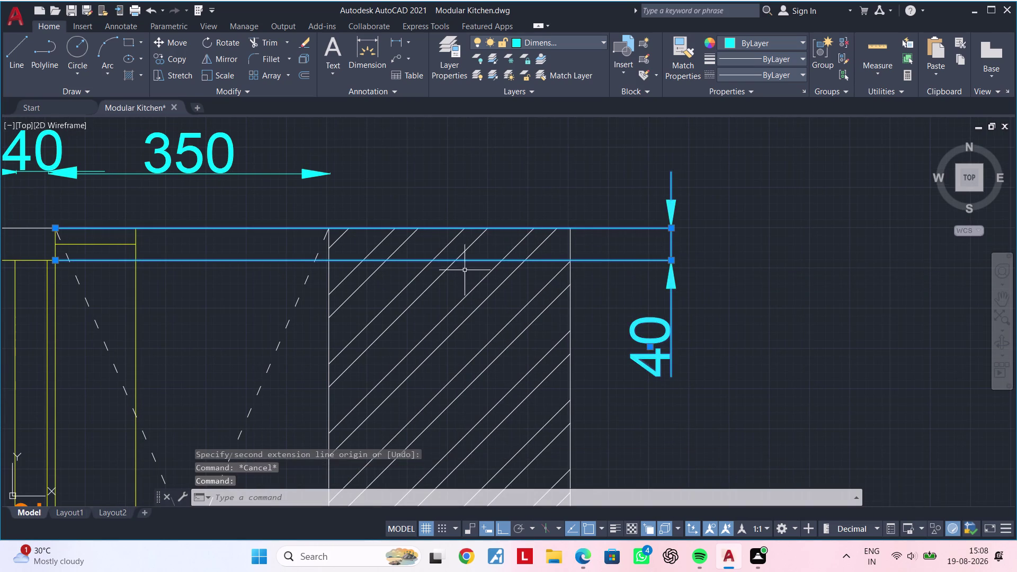
middle_drag(503, 267, 598, 267)
drag(149, 263, 175, 264)
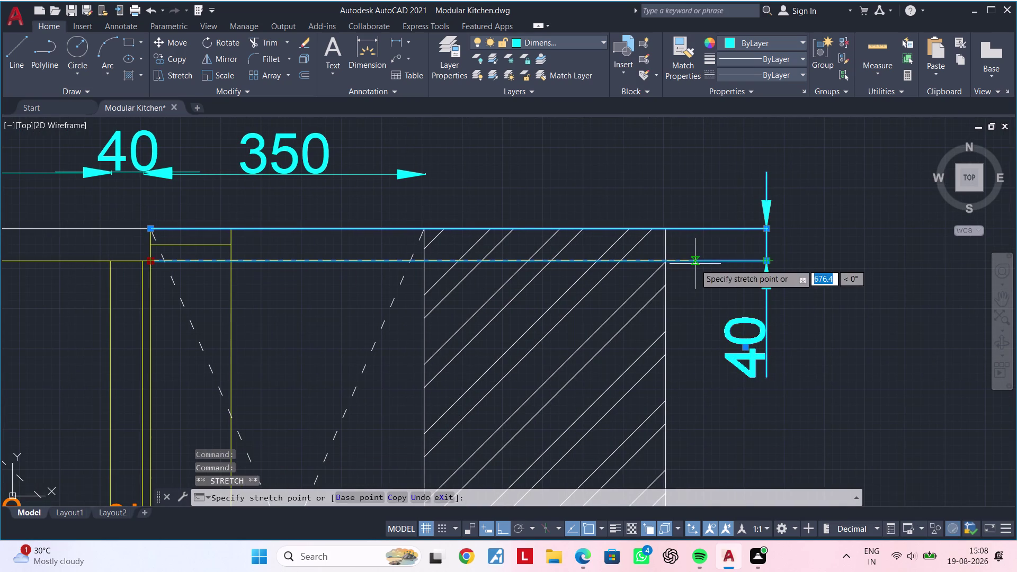
click(695, 263)
click(152, 230)
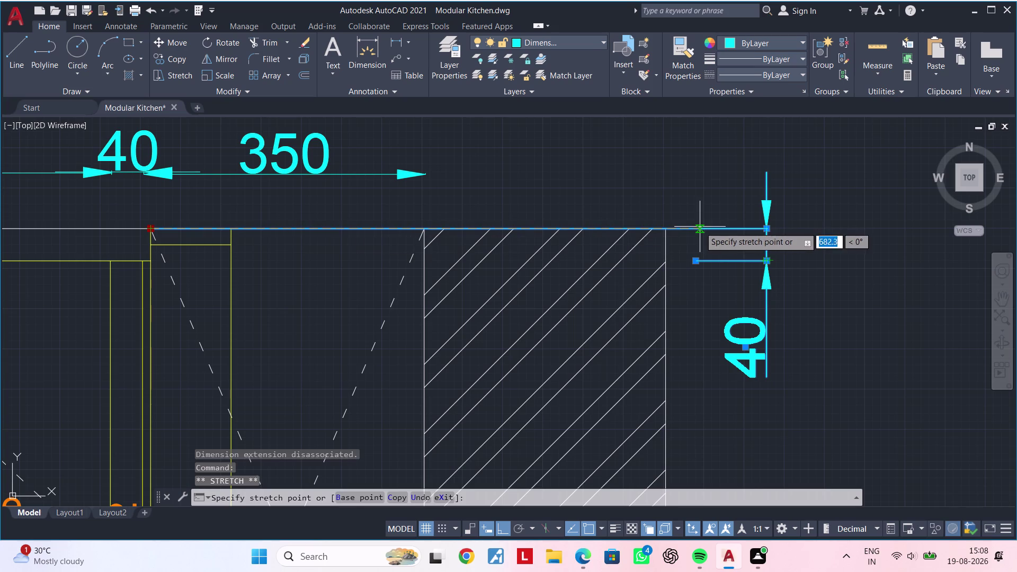
click(738, 229)
drag(698, 260, 712, 260)
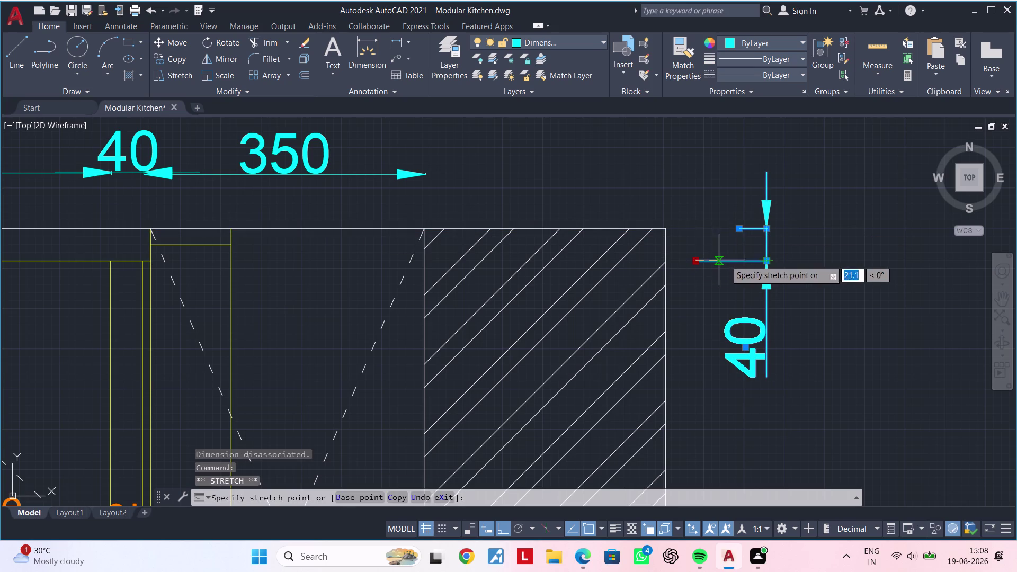
click(746, 260)
key(Escape)
middle_drag(763, 264, 660, 246)
key(Escape)
Move the 40 dimension text up beside the top band.
click(646, 322)
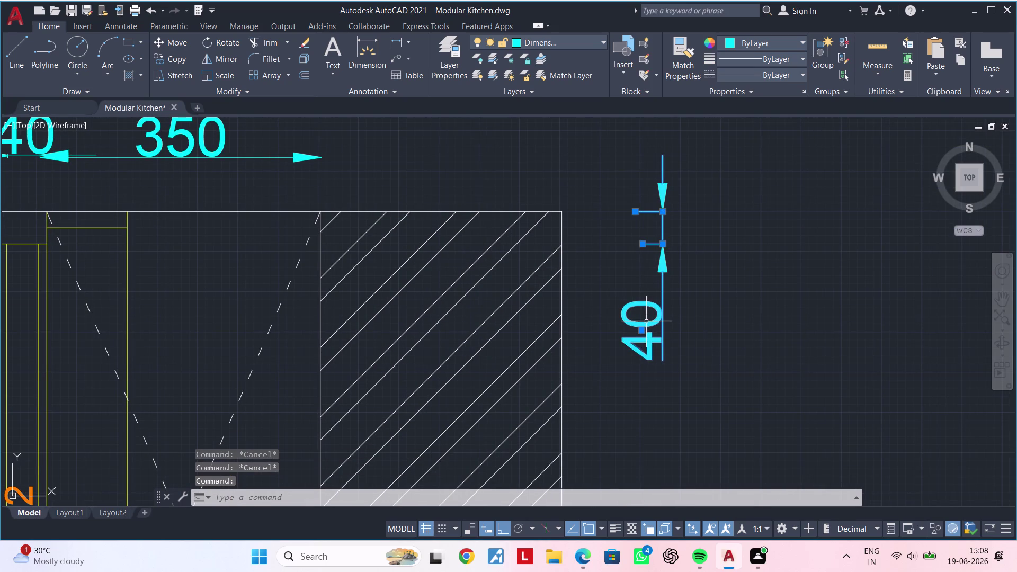
click(640, 331)
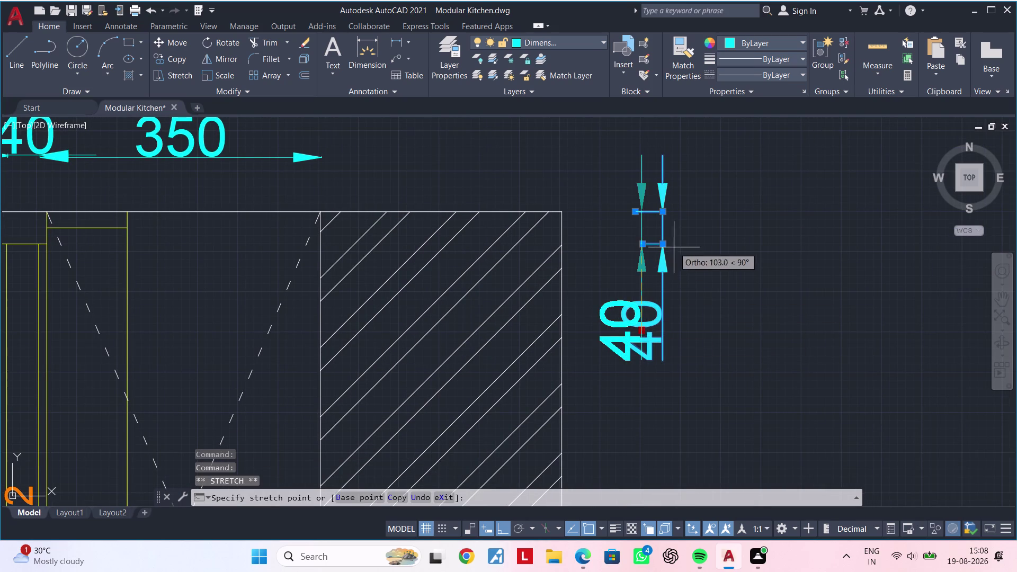
click(666, 226)
key(Escape)
middle_drag(713, 234, 658, 232)
key(Escape)
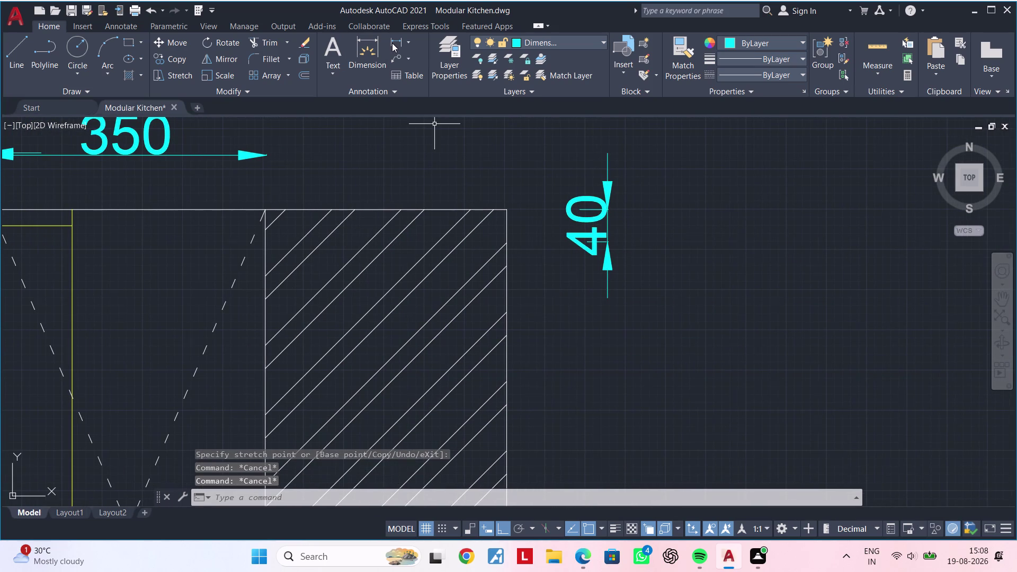
click(366, 45)
scroll(up, 3)
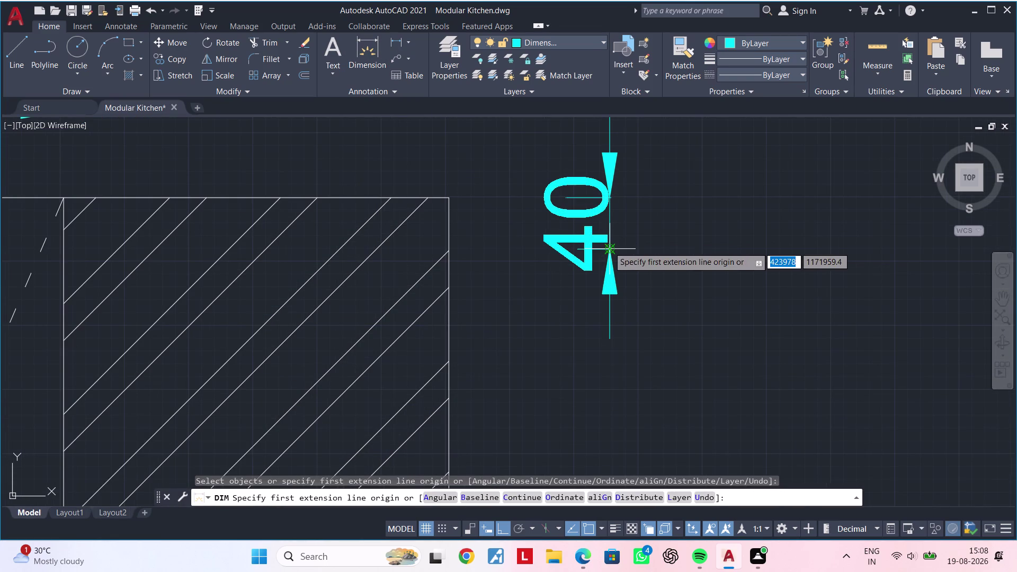
Place a 750 vertical dimension below the 40 in the right-side height chain.
click(609, 247)
scroll(down, 3)
middle_drag(627, 359, 645, 206)
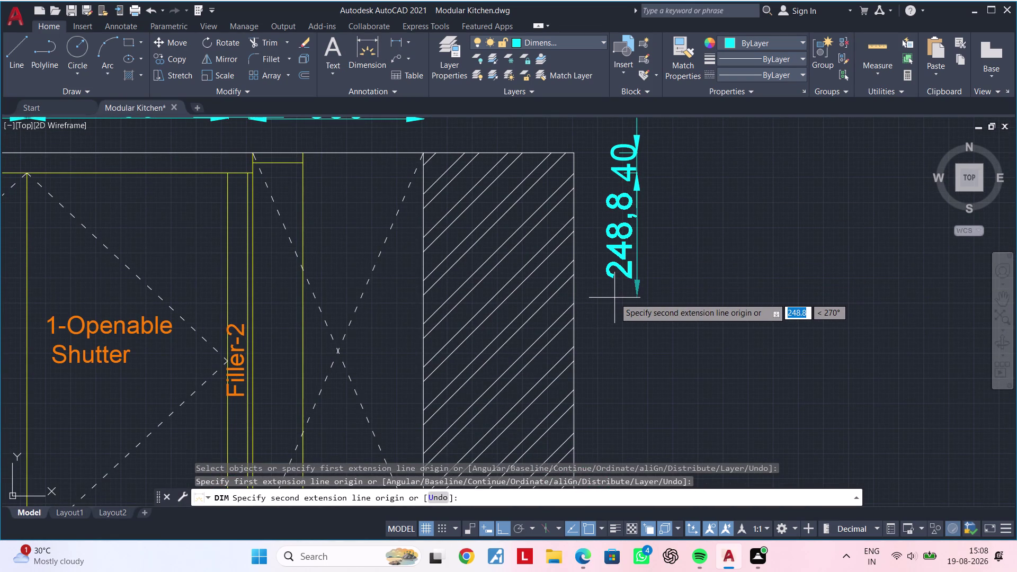
text(750)
key(Return)
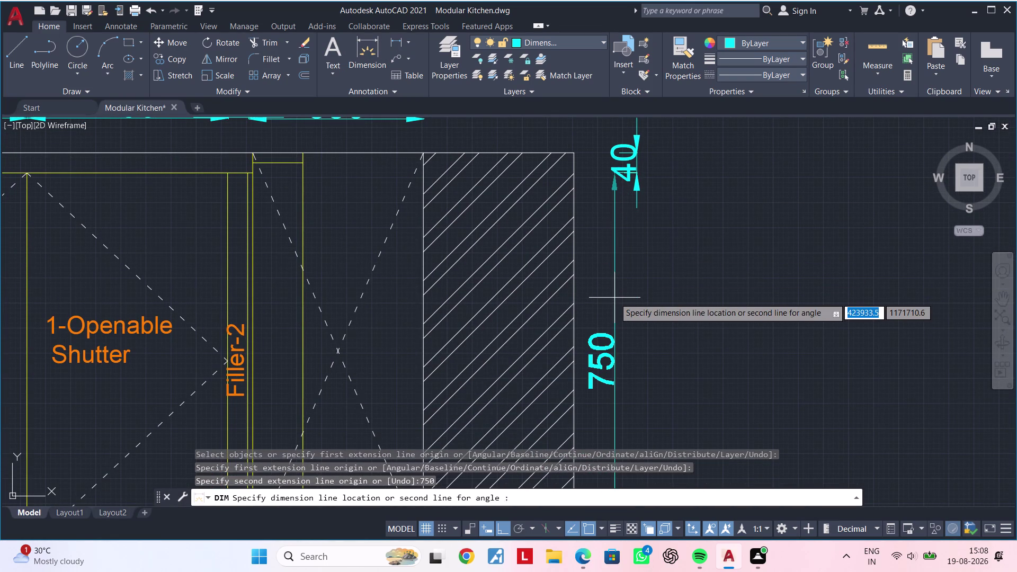
click(636, 176)
Add a 600 vertical dimension below the 750 on the right wall.
middle_drag(668, 265, 671, 179)
scroll(down, 3)
middle_drag(672, 264, 664, 179)
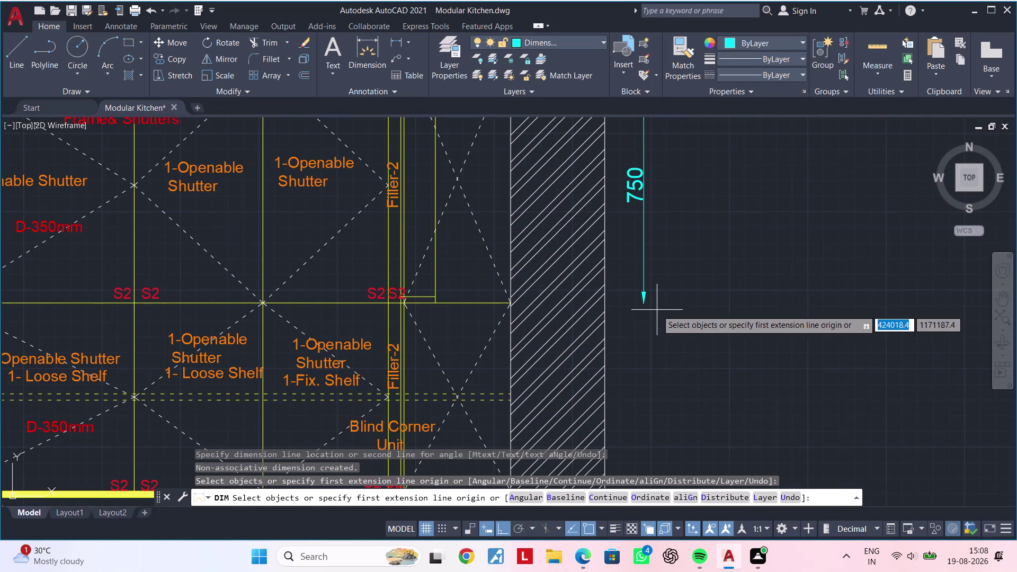
drag(647, 306, 648, 326)
middle_drag(653, 381, 645, 264)
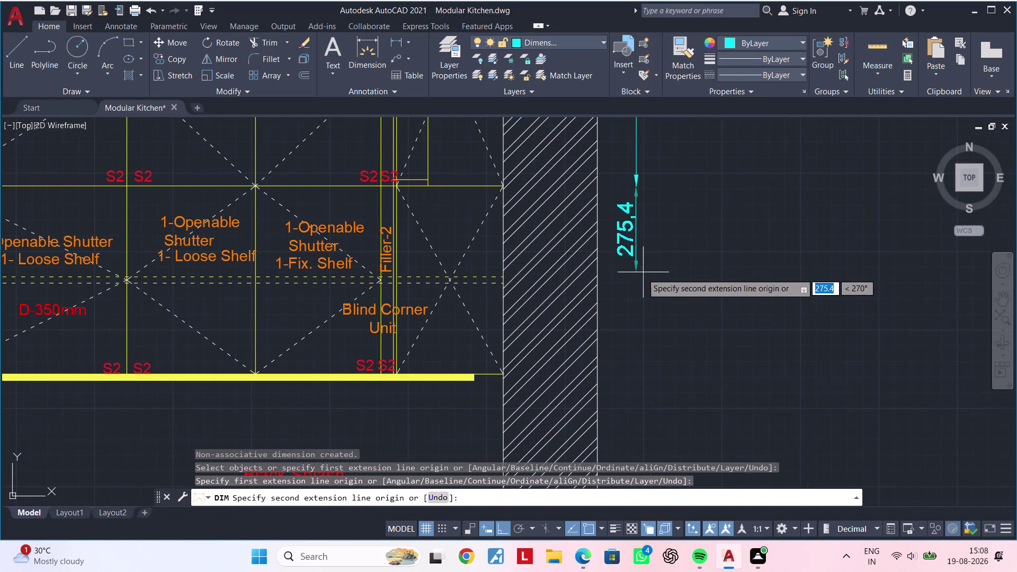
text(600)
key(Return)
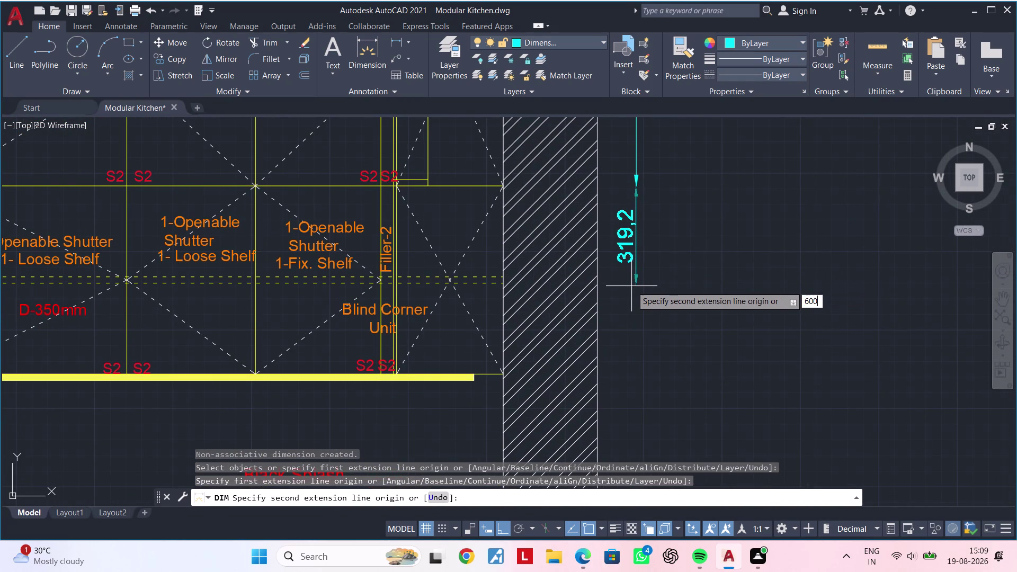
click(638, 187)
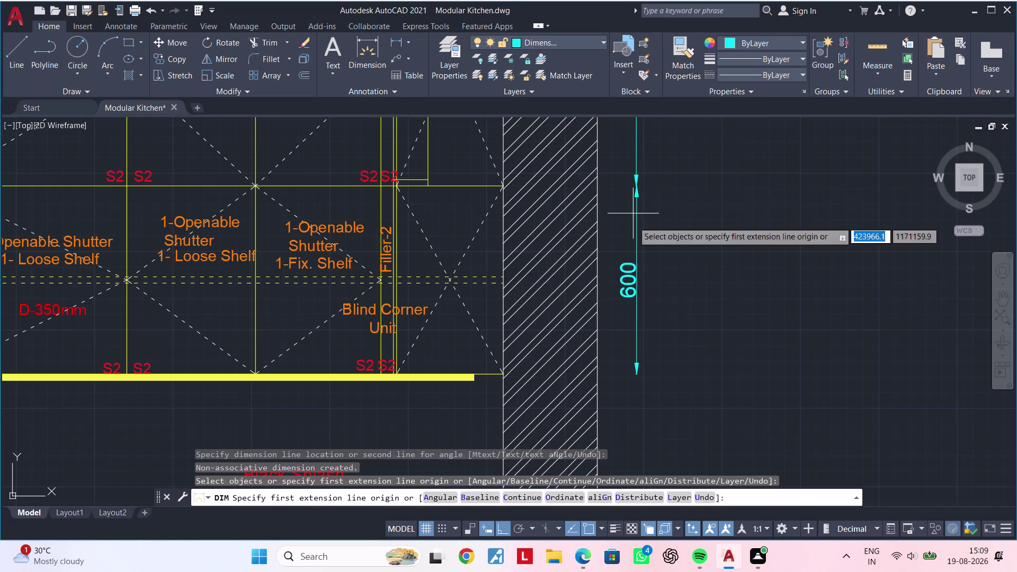
Begin the next height dimension, cancel it, and pan back to the chain.
middle_drag(644, 338, 646, 280)
click(638, 315)
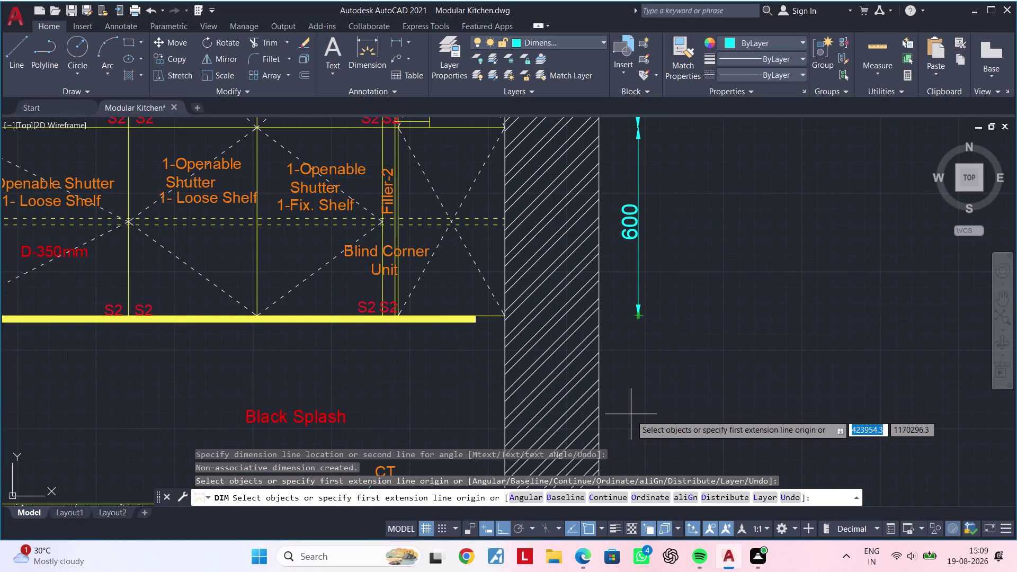
middle_drag(631, 413, 637, 342)
click(646, 247)
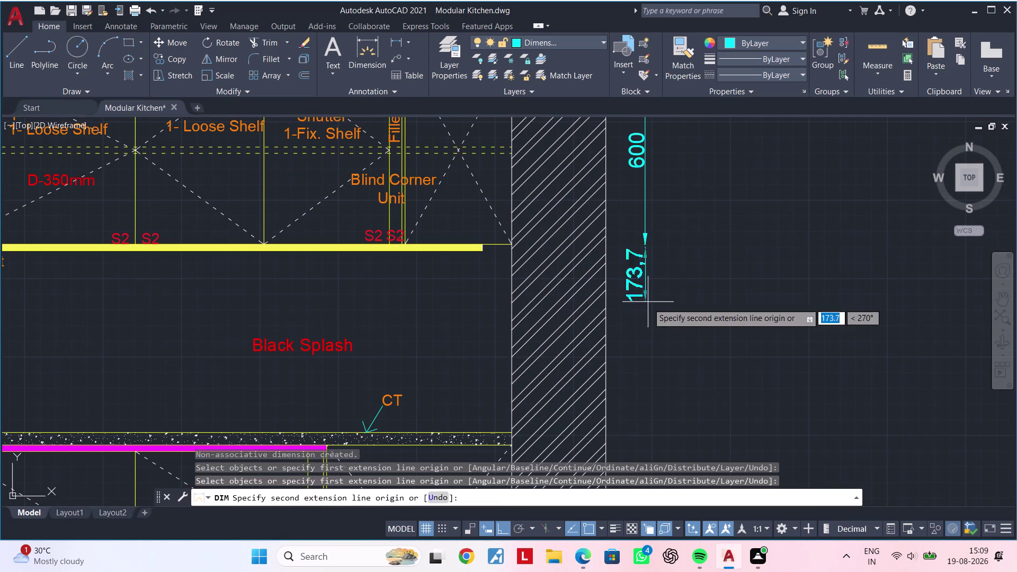
scroll(down, 3)
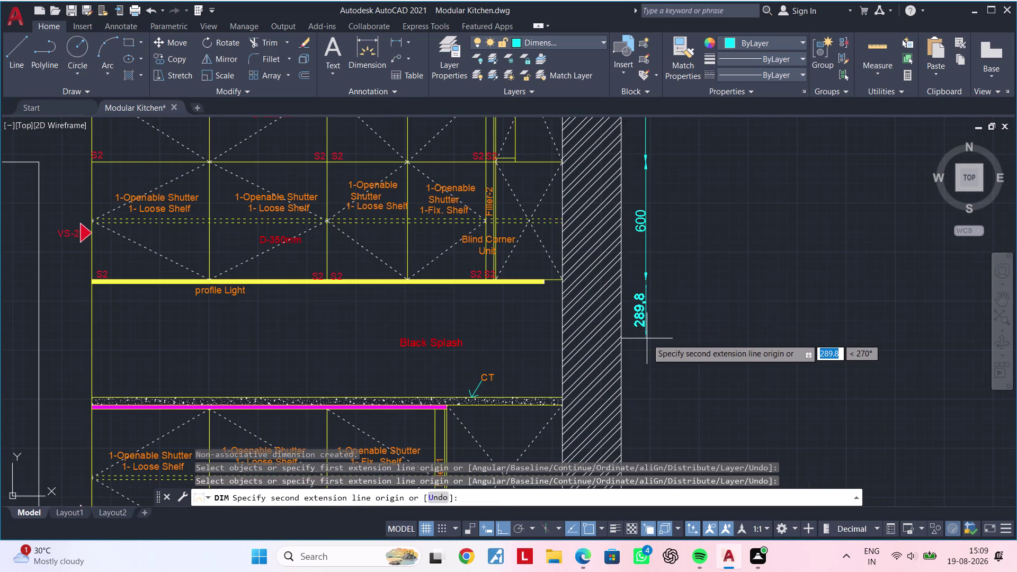
scroll(up, 3)
key(1)
key(1)
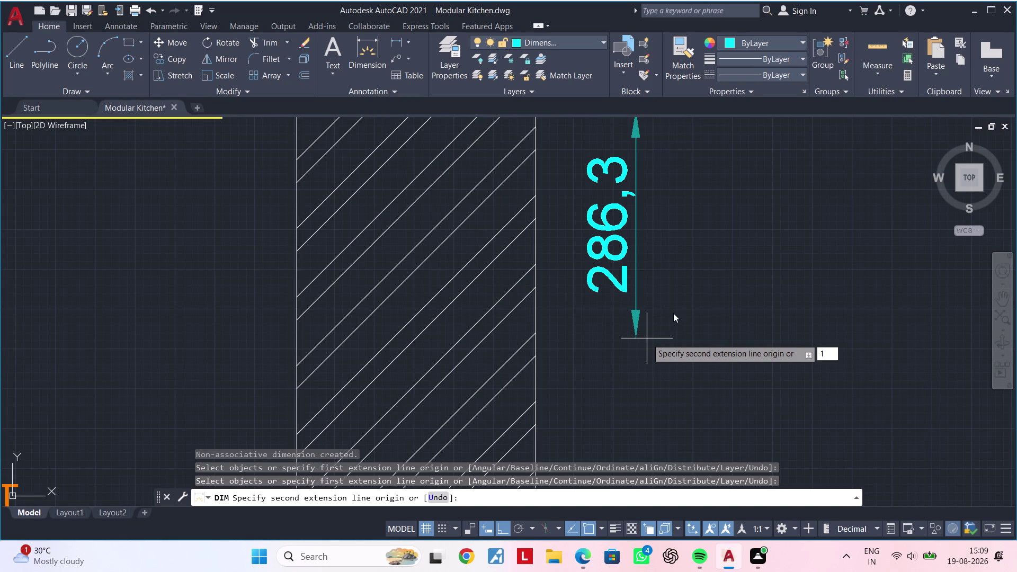
key(Escape)
middle_drag(666, 297, 664, 402)
Chain a 600 vertical dimension onto the end of the previous 600.
scroll(down, 3)
key(space)
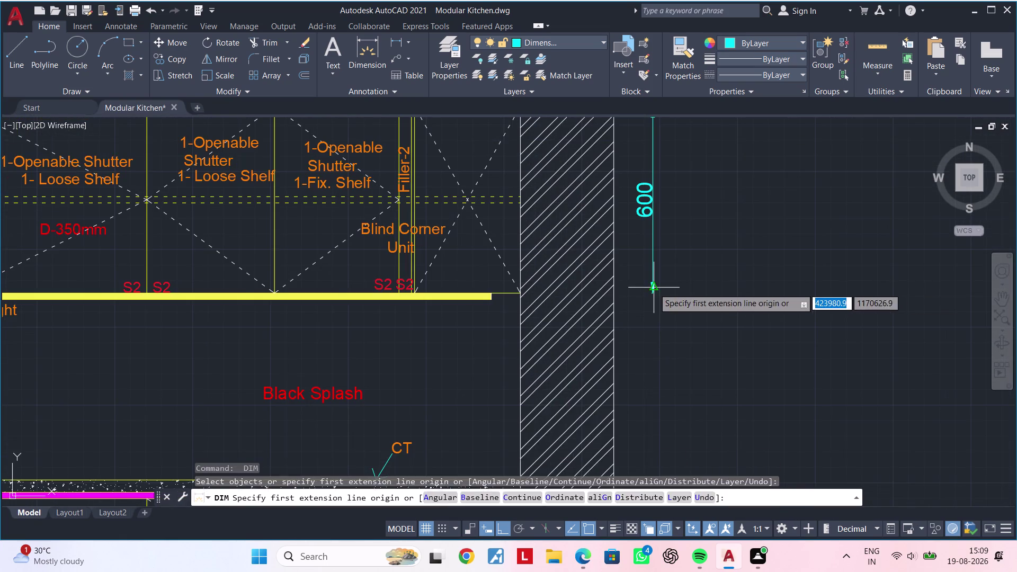
scroll(up, 3)
click(650, 301)
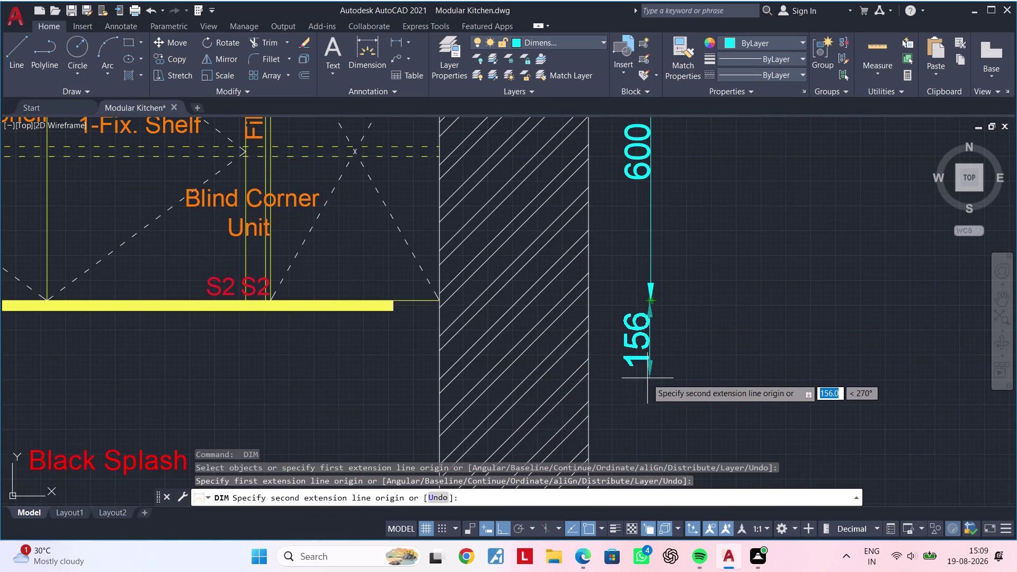
text(600)
key(Return)
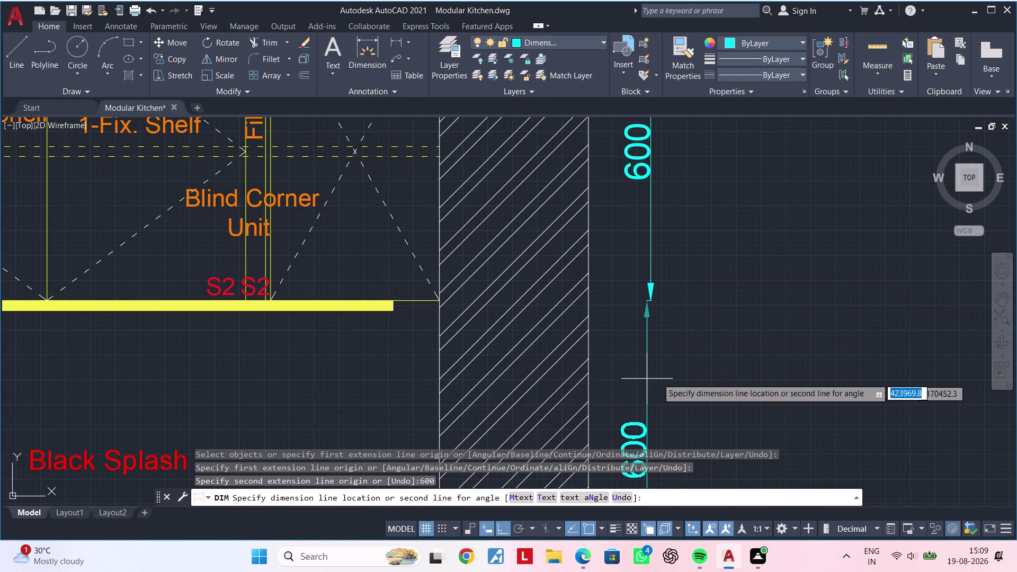
click(653, 300)
Add the 40 countertop thickness dimension to the right height chain.
scroll(down, 3)
middle_drag(679, 369, 677, 232)
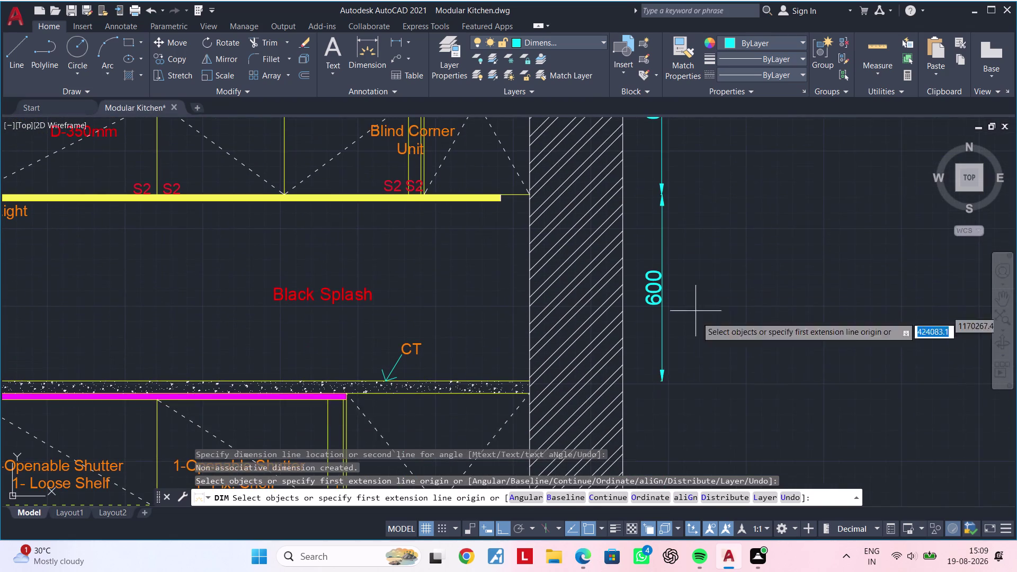
middle_drag(694, 344, 696, 287)
click(667, 326)
key(4)
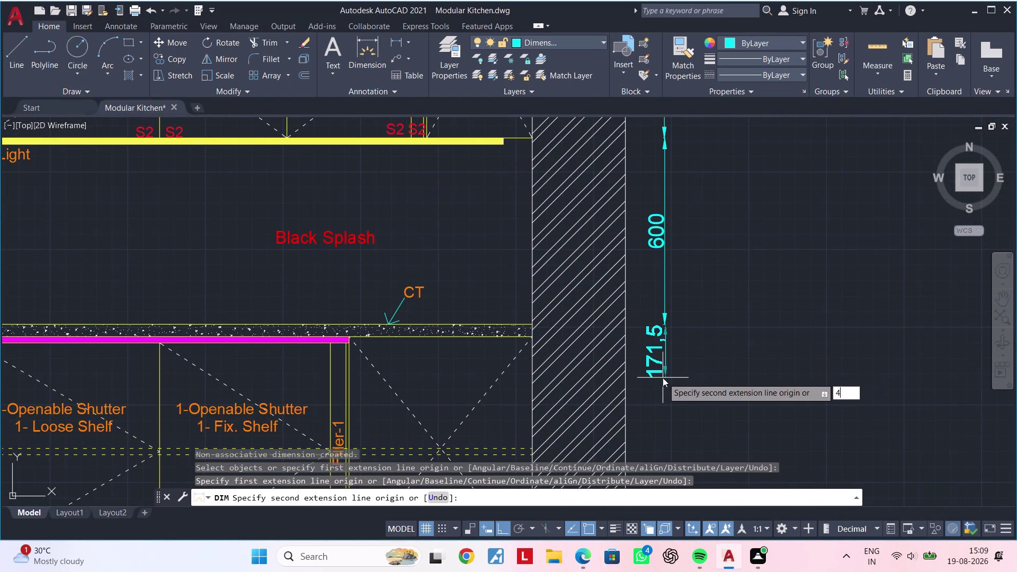
key(0)
key(Return)
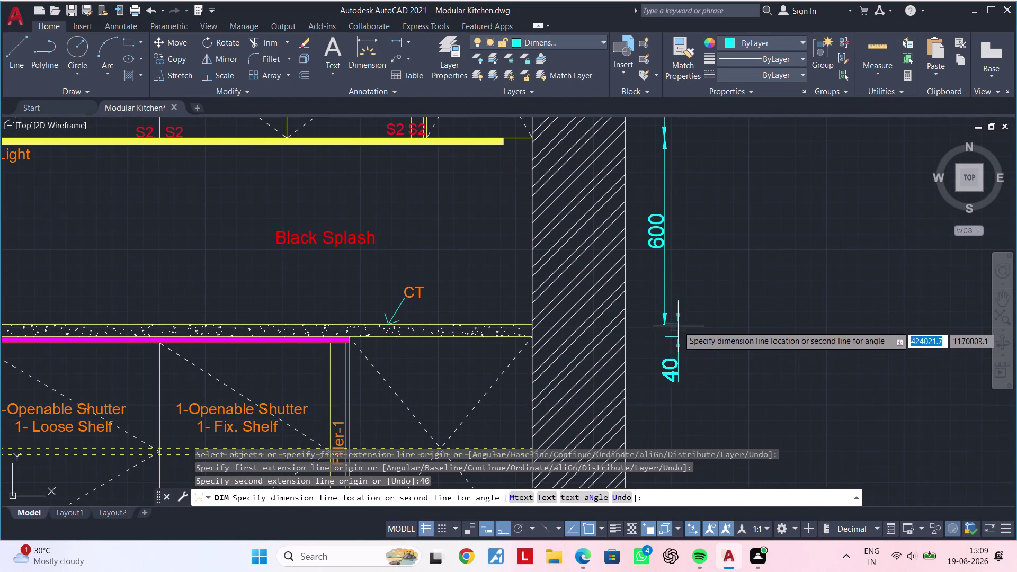
scroll(up, 3)
click(667, 304)
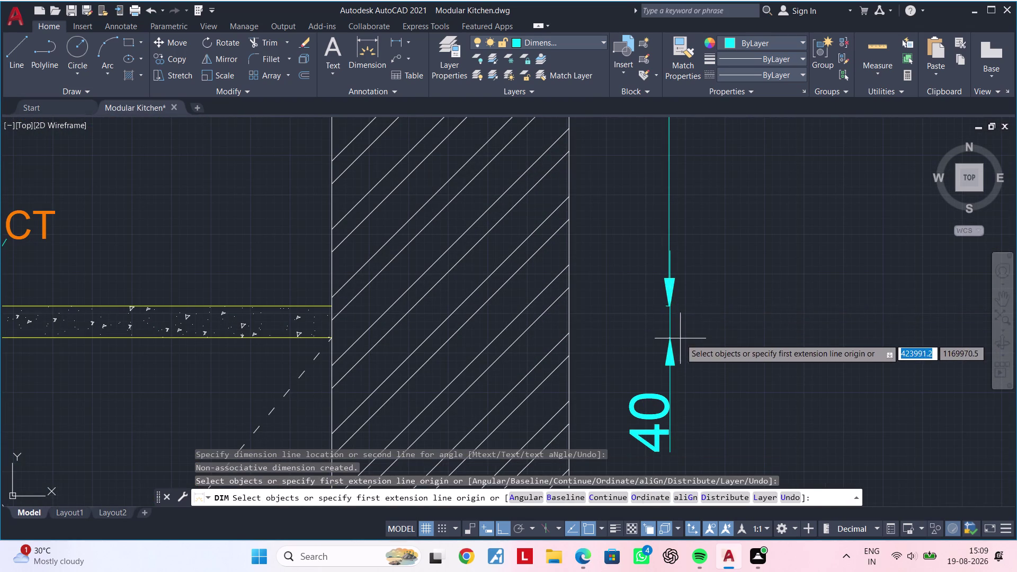
Add the 720 cabinet height dimension below the 40.
middle_drag(679, 327, 662, 258)
click(654, 273)
scroll(down, 3)
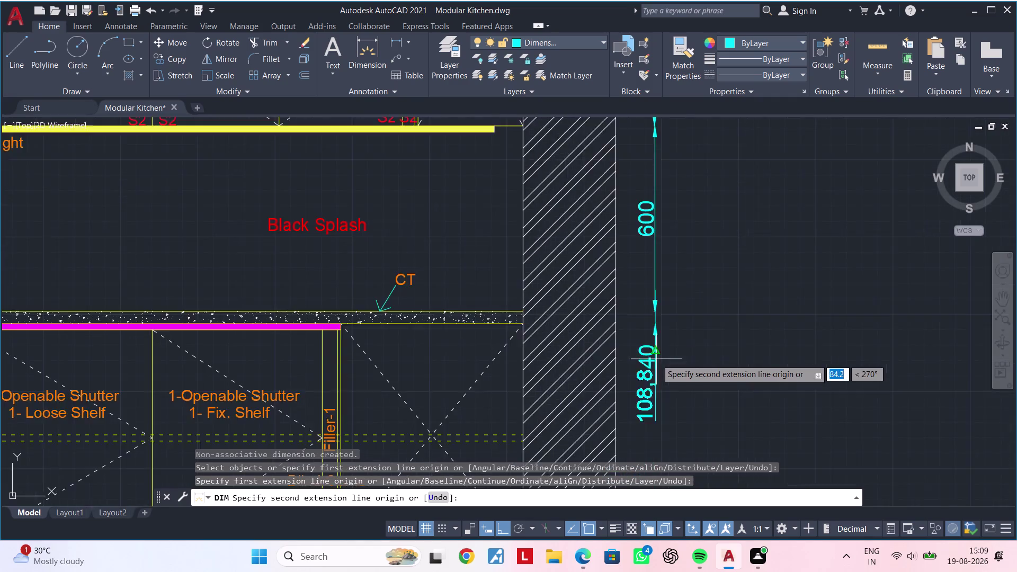
middle_drag(656, 334, 664, 208)
scroll(down, 3)
middle_drag(665, 291, 666, 256)
scroll(up, 3)
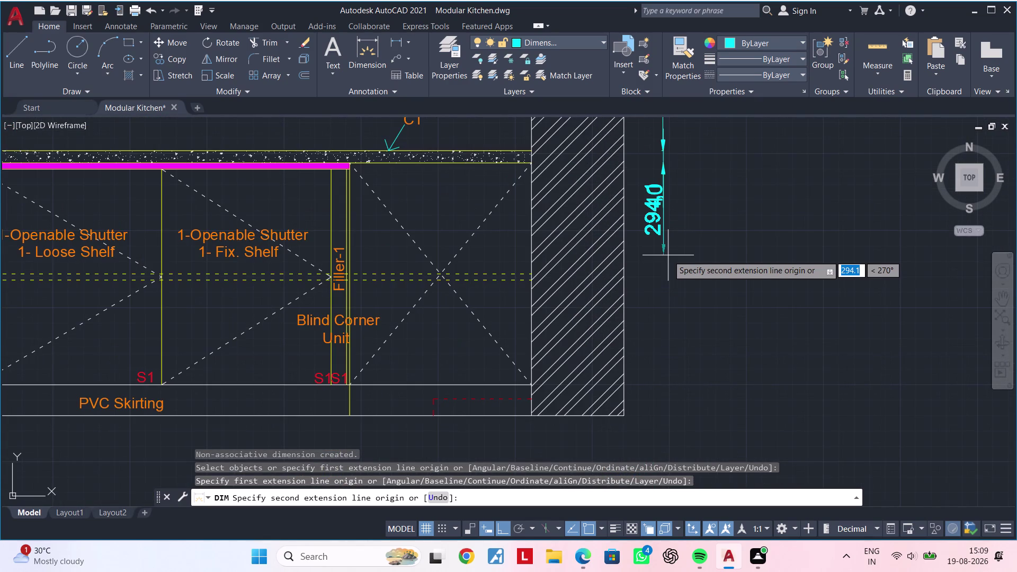
text(720)
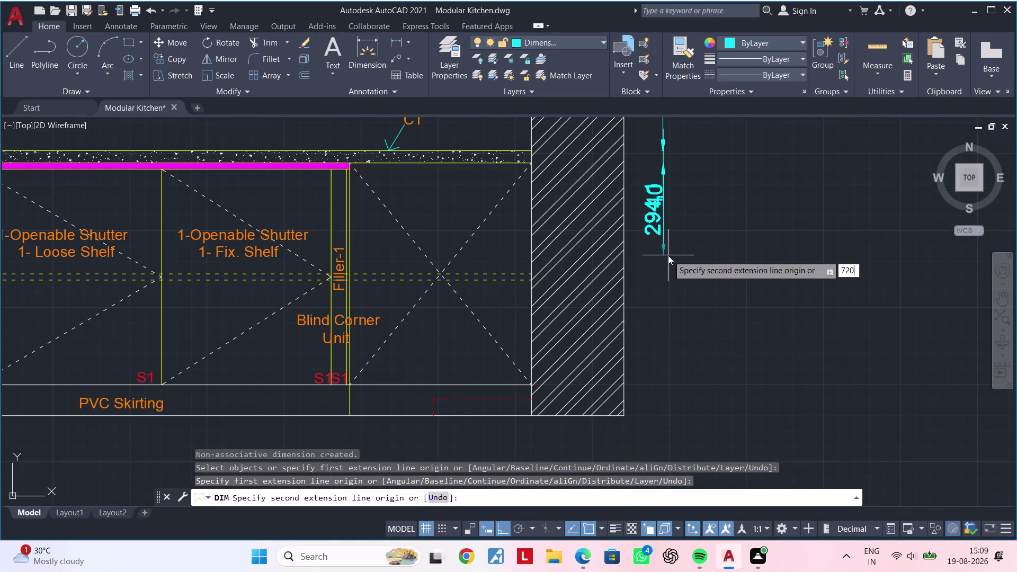
key(Return)
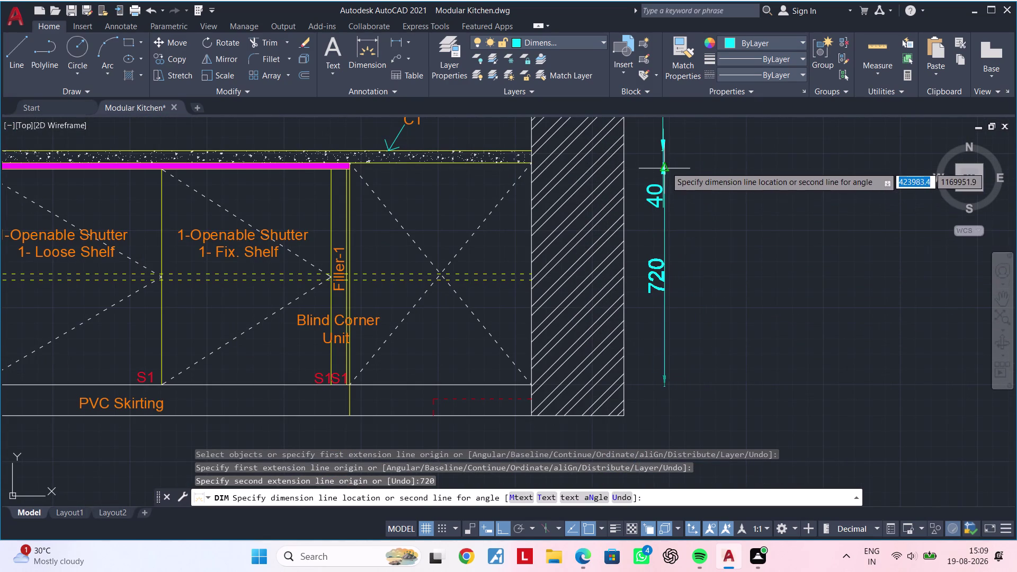
click(664, 163)
Add the 100 skirting height dimension at the chain's bottom and end the command.
scroll(down, 3)
middle_drag(690, 314, 689, 215)
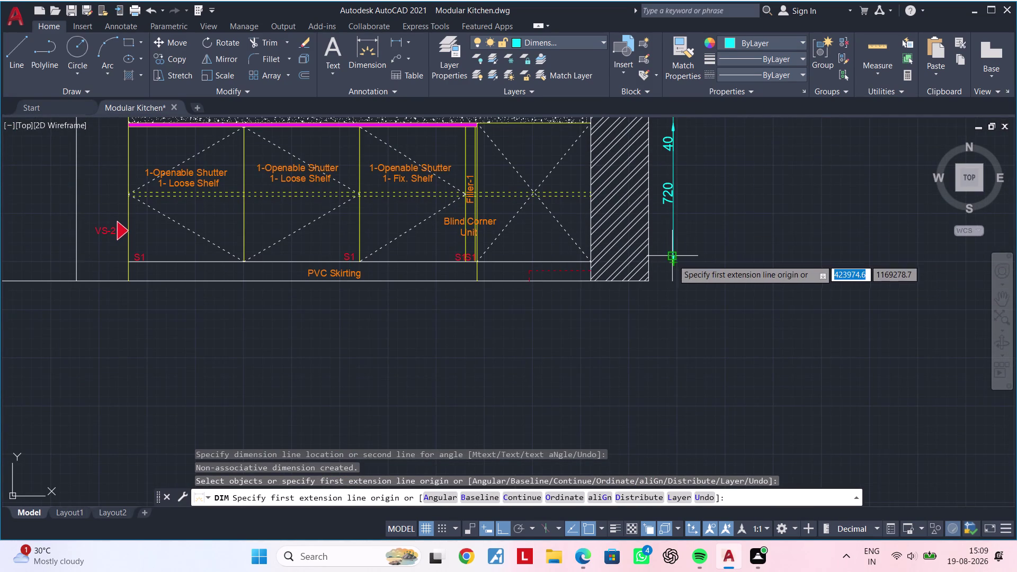
scroll(up, 3)
click(665, 250)
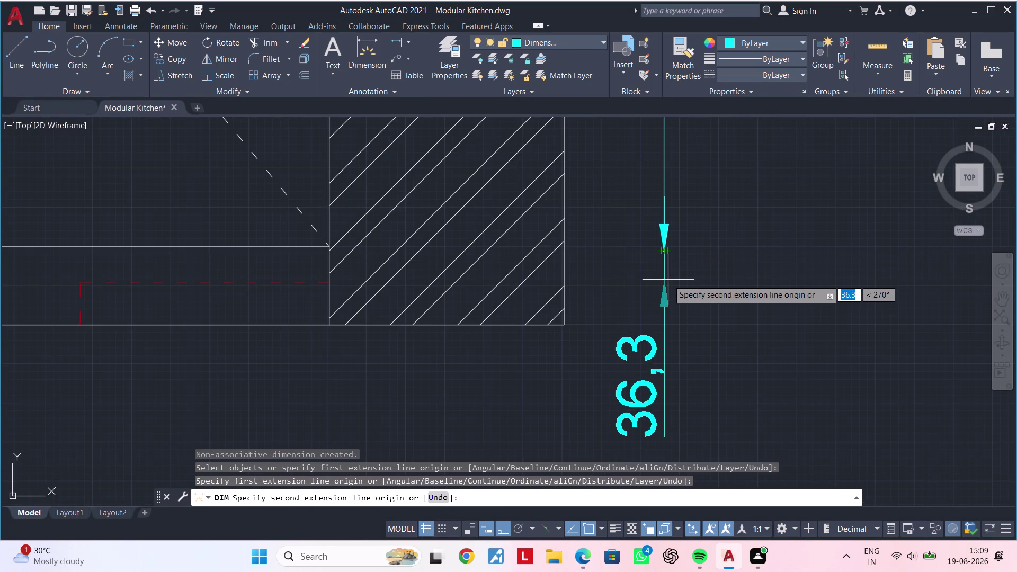
text(100)
key(Return)
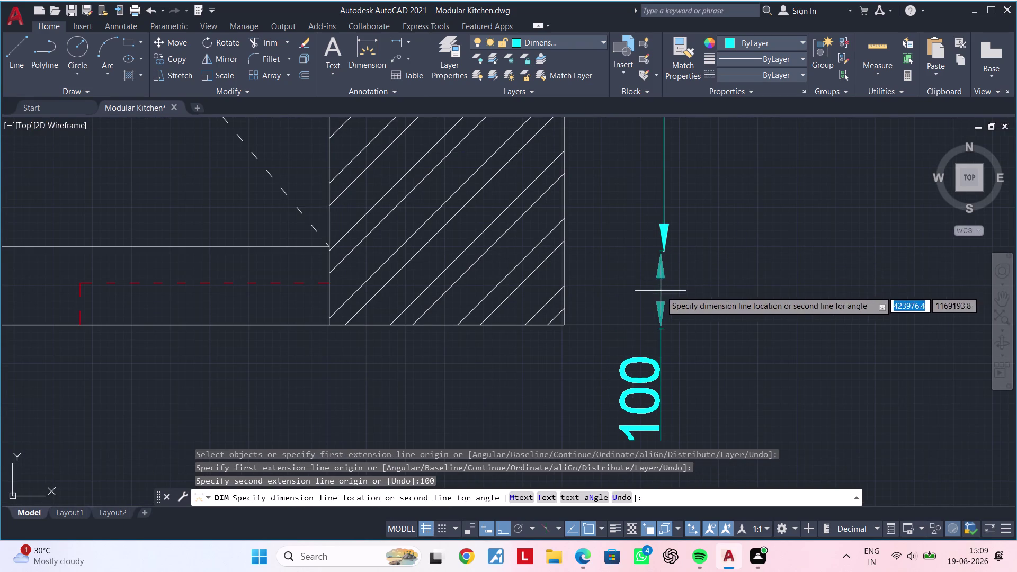
click(664, 249)
key(Escape)
Grip-move the 100 dimension's label beside its dimension line.
scroll(down, 3)
middle_drag(695, 300, 557, 314)
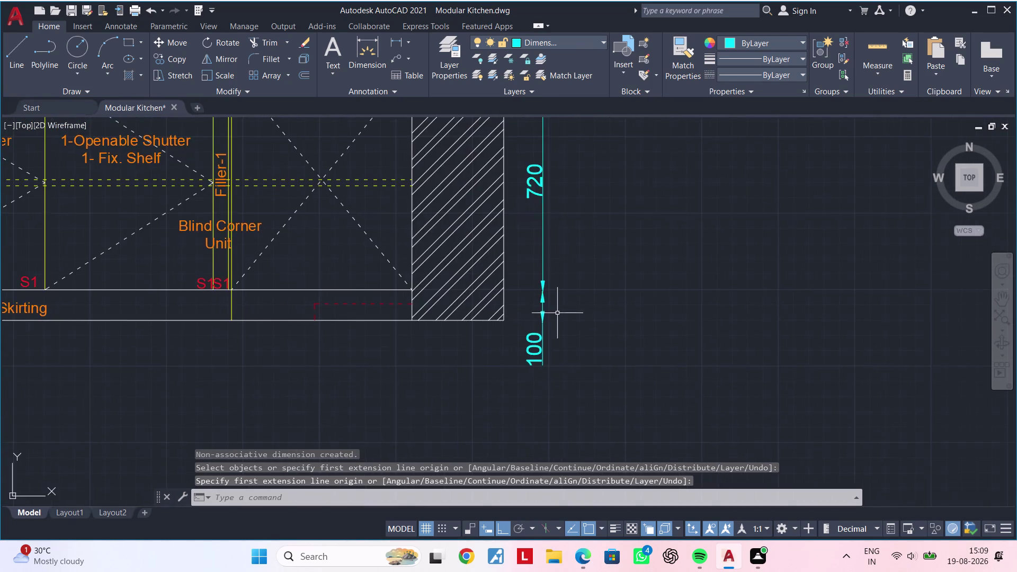
scroll(down, 3)
middle_drag(564, 309, 663, 298)
scroll(up, 3)
click(645, 324)
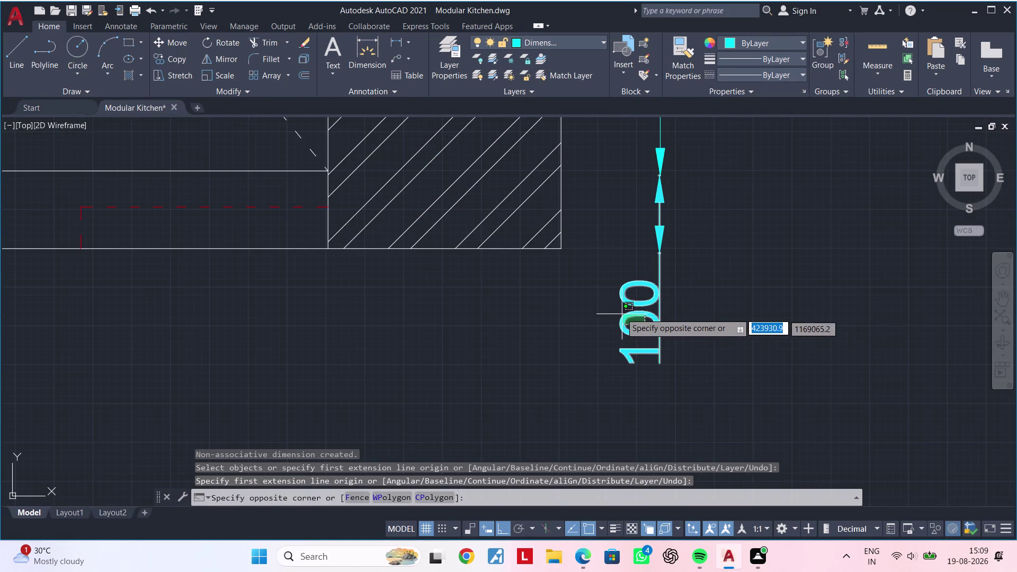
key(Escape)
click(629, 318)
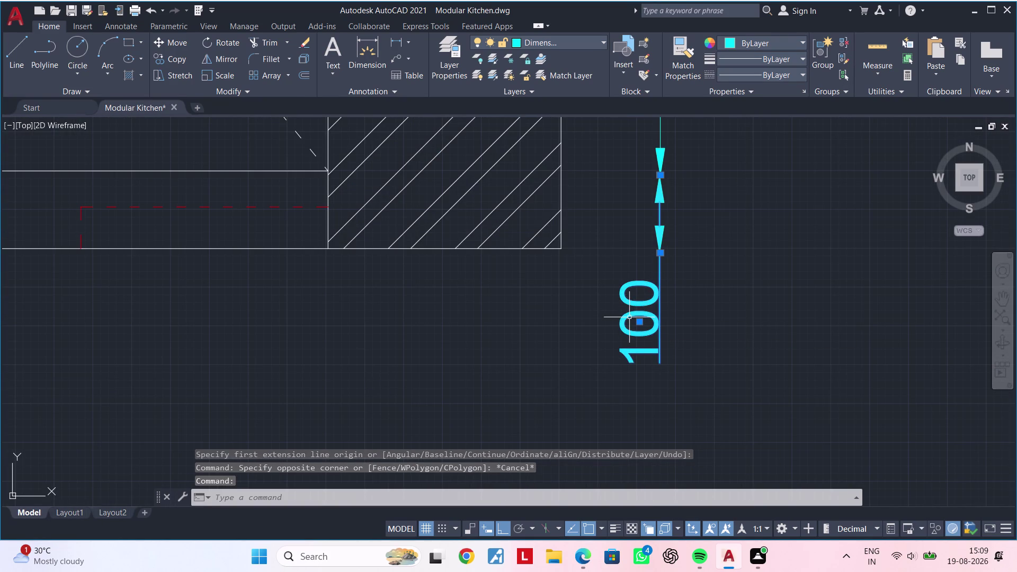
click(639, 321)
scroll(up, 3)
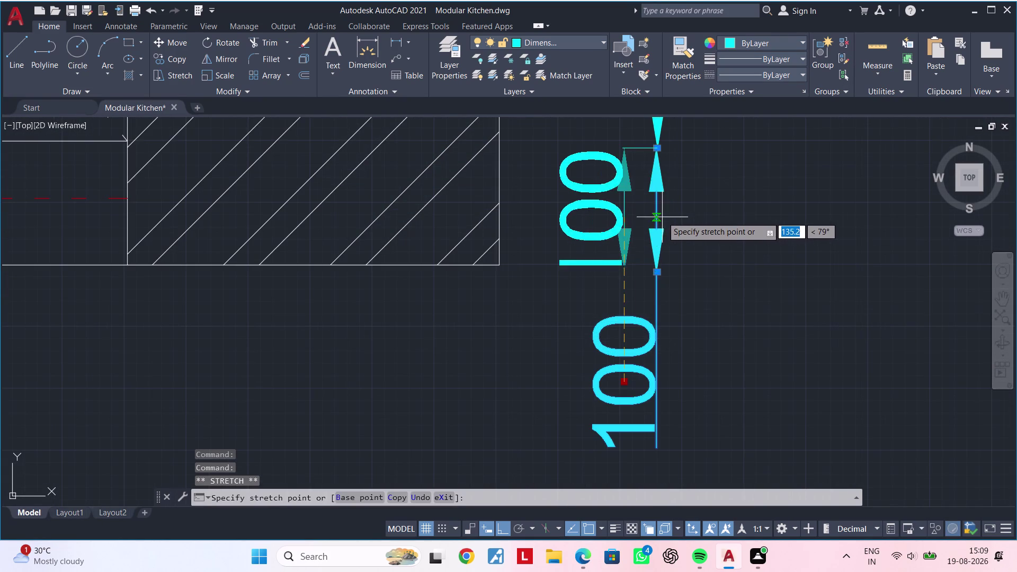
click(658, 210)
Pan to review the whole right height chain and clear the selection.
scroll(down, 3)
middle_drag(739, 199, 674, 347)
scroll(up, 3)
middle_drag(671, 243, 636, 372)
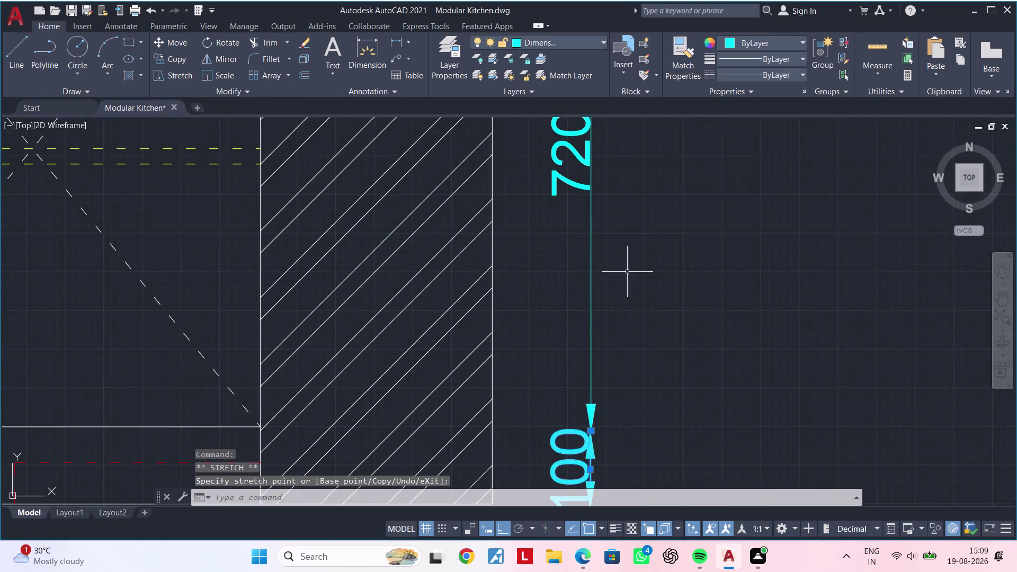
scroll(down, 3)
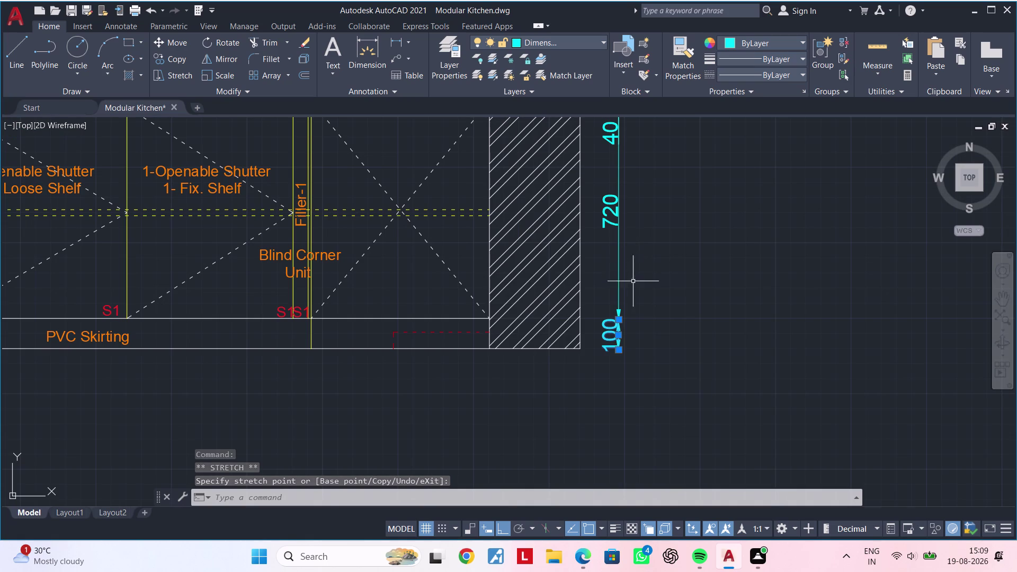
middle_drag(633, 281, 793, 302)
scroll(down, 3)
middle_drag(686, 348, 770, 294)
key(Escape)
key(Escape)
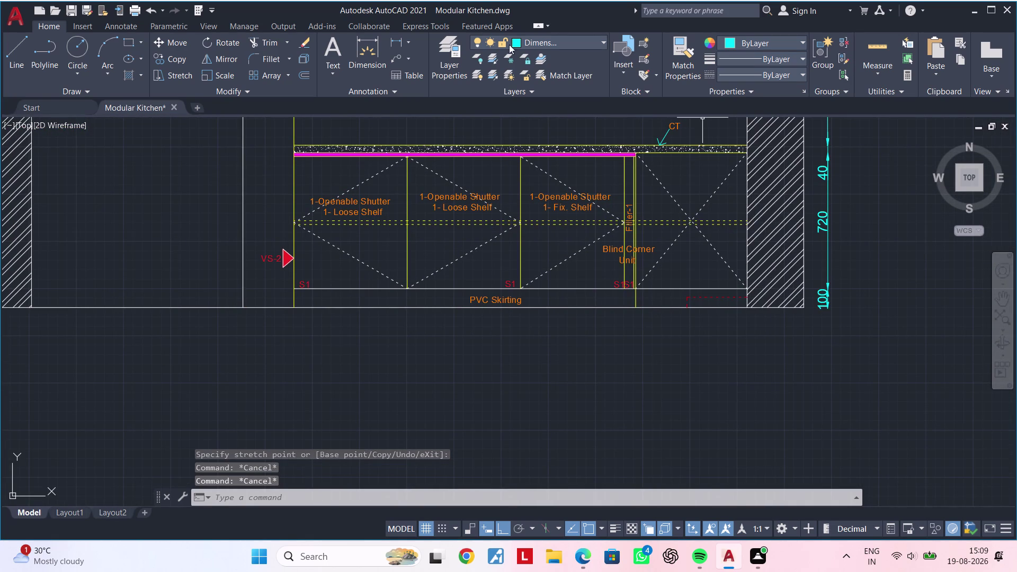
click(371, 43)
Start a linear width dimension from the wall below the PVC skirting.
scroll(up, 3)
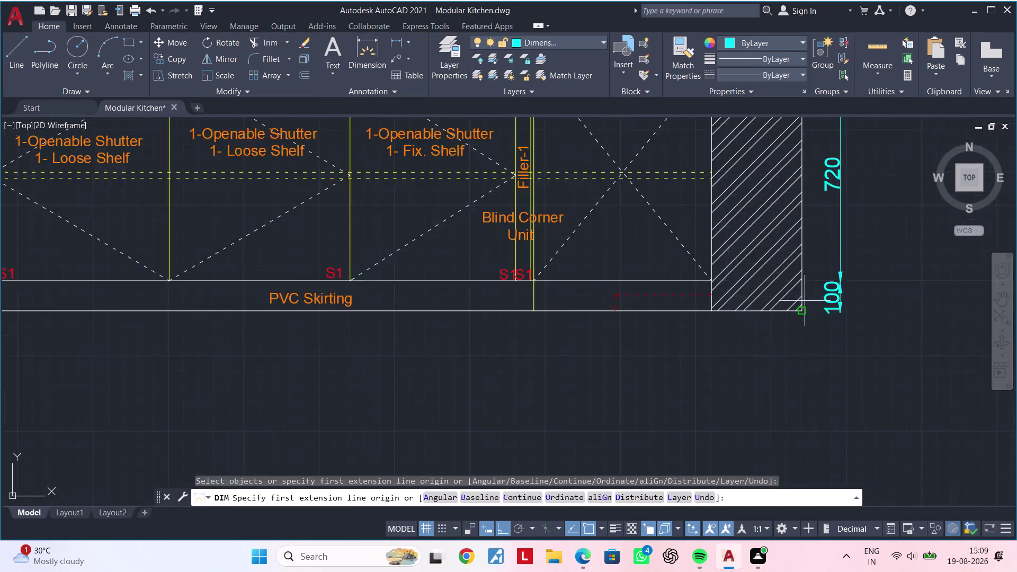
scroll(up, 3)
key(Escape)
click(393, 43)
middle_drag(712, 312, 720, 292)
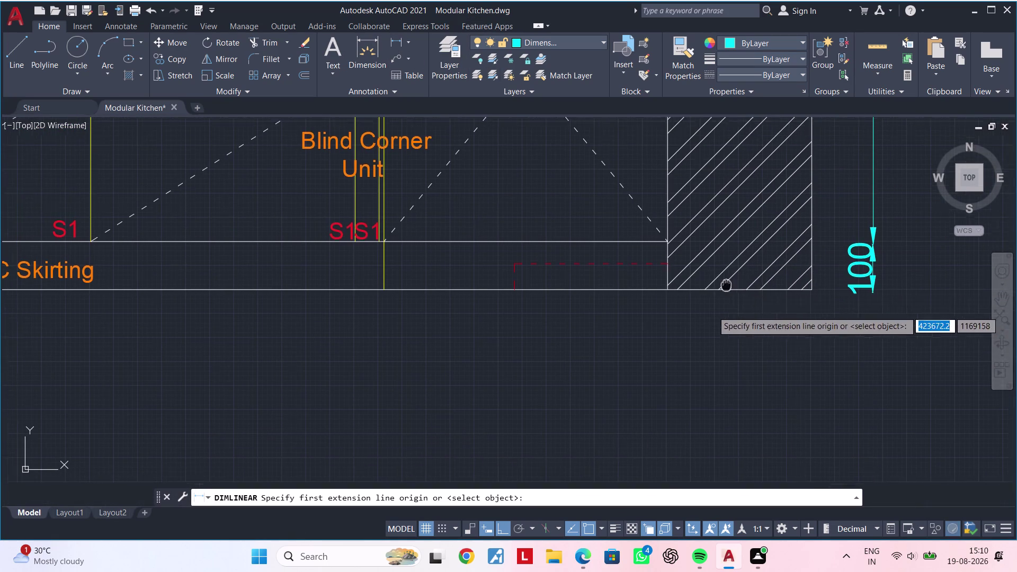
middle_drag(721, 292, 727, 283)
scroll(up, 3)
click(663, 226)
middle_drag(443, 235, 672, 235)
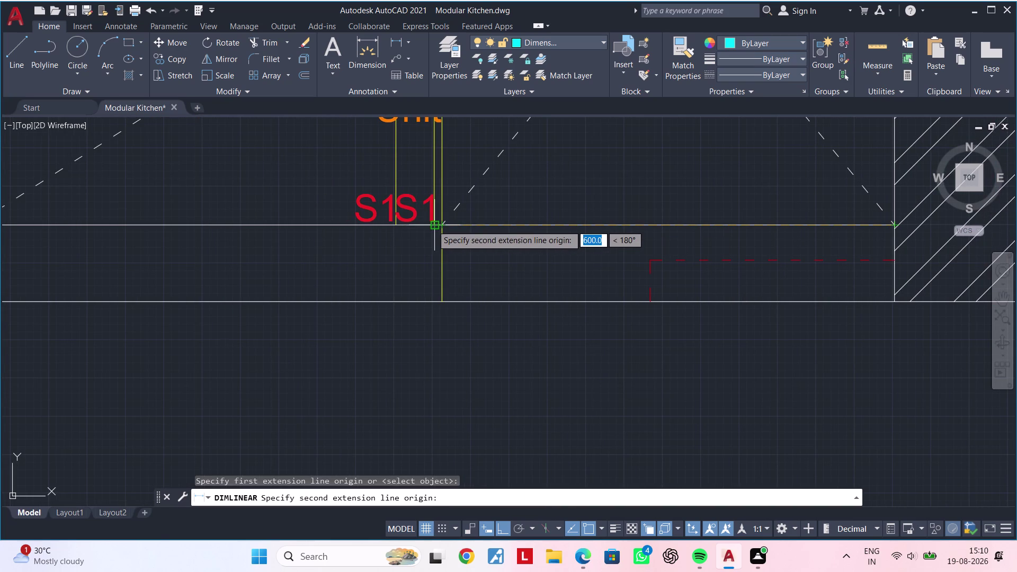
click(432, 225)
Place the 600 width dimension to the S1 panel edge below the skirting.
middle_drag(435, 325, 464, 280)
click(468, 358)
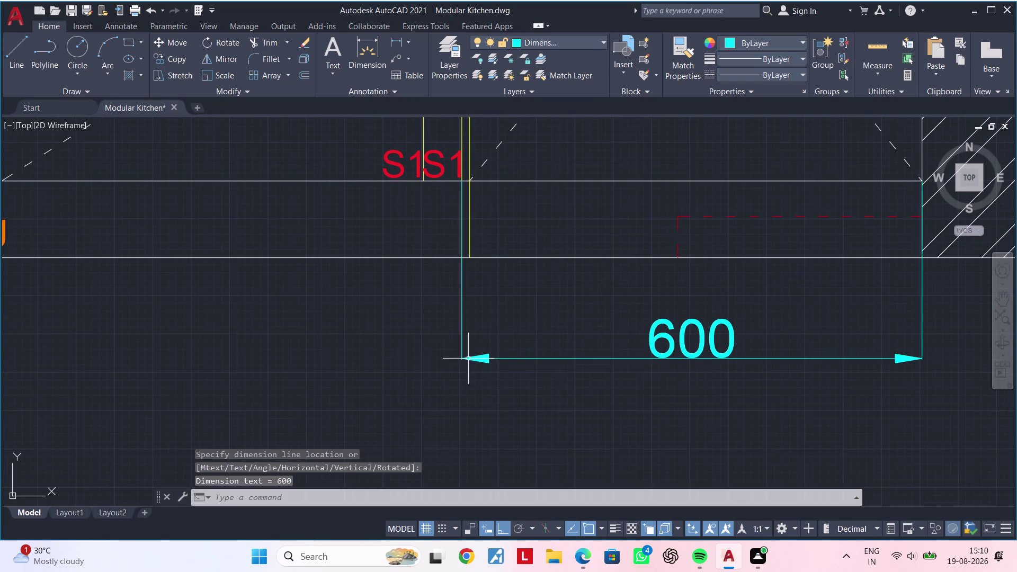
key(Escape)
middle_drag(530, 337, 530, 352)
click(460, 212)
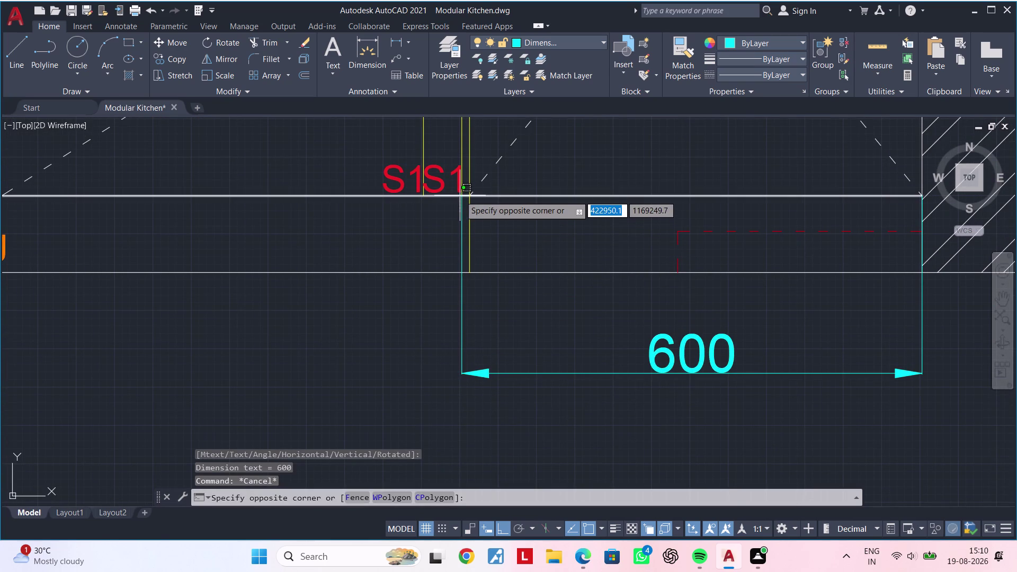
key(Escape)
Shorten the 600 dimension's extension line using its grip.
click(459, 201)
click(462, 199)
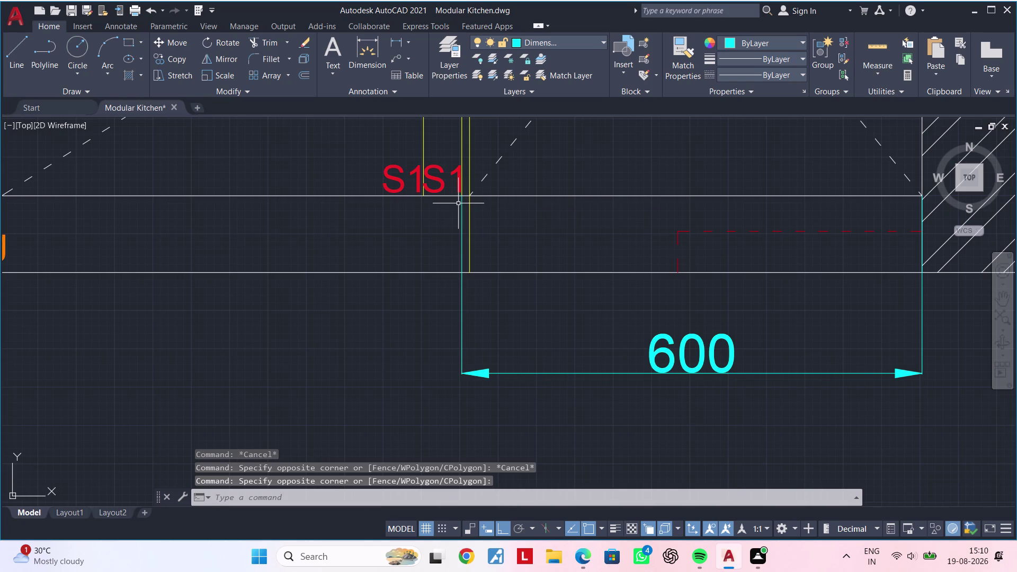
click(461, 203)
click(461, 196)
click(461, 331)
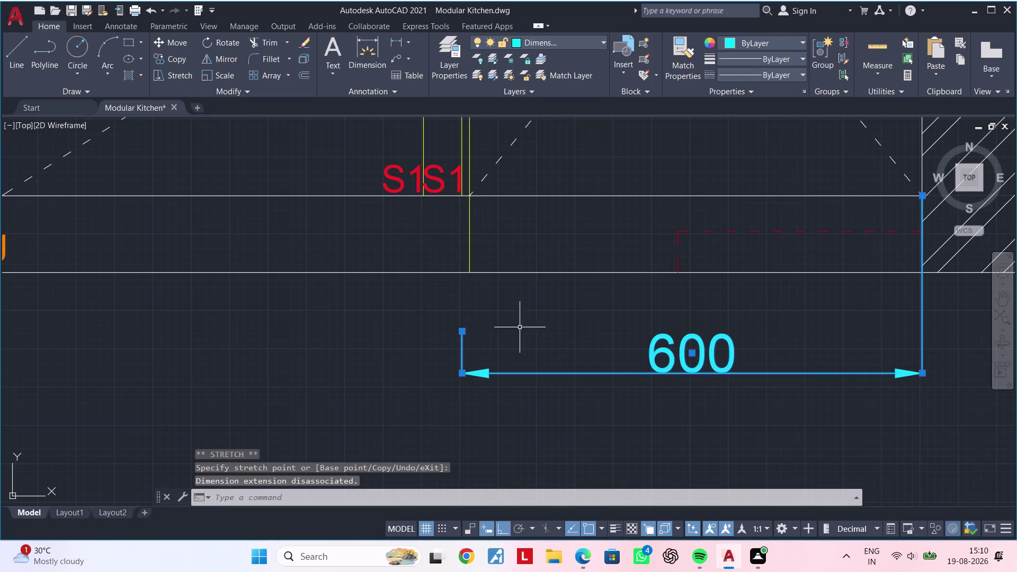
Stretch the 600 dimension's end to the cabinet corner and clear the selection.
middle_drag(649, 323, 608, 330)
click(884, 202)
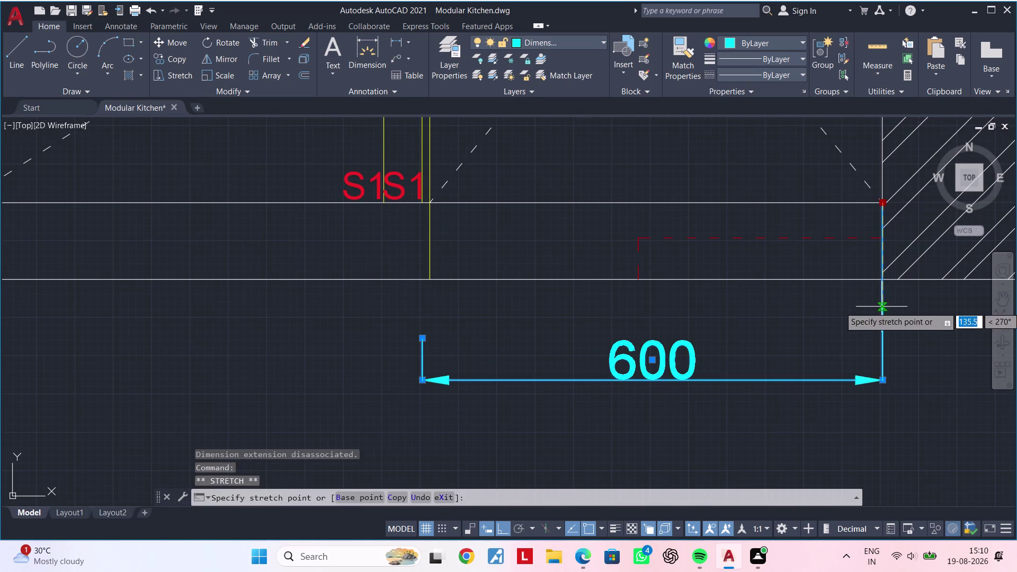
click(880, 318)
key(Escape)
scroll(down, 3)
middle_drag(815, 340, 898, 311)
key(Escape)
middle_drag(752, 356, 839, 338)
key(Escape)
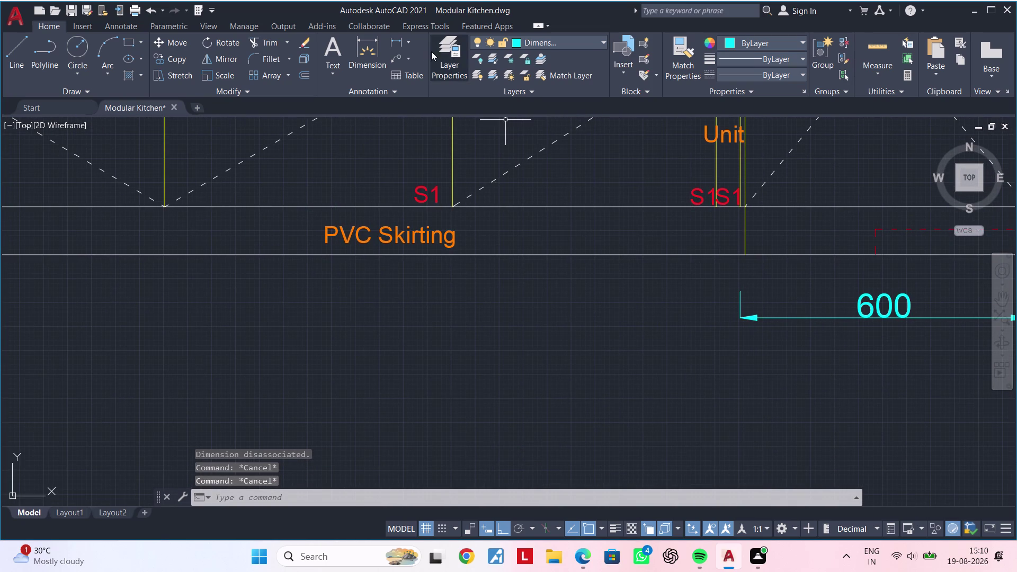
Add a 50 width dimension at the 600's left end.
click(372, 46)
scroll(up, 3)
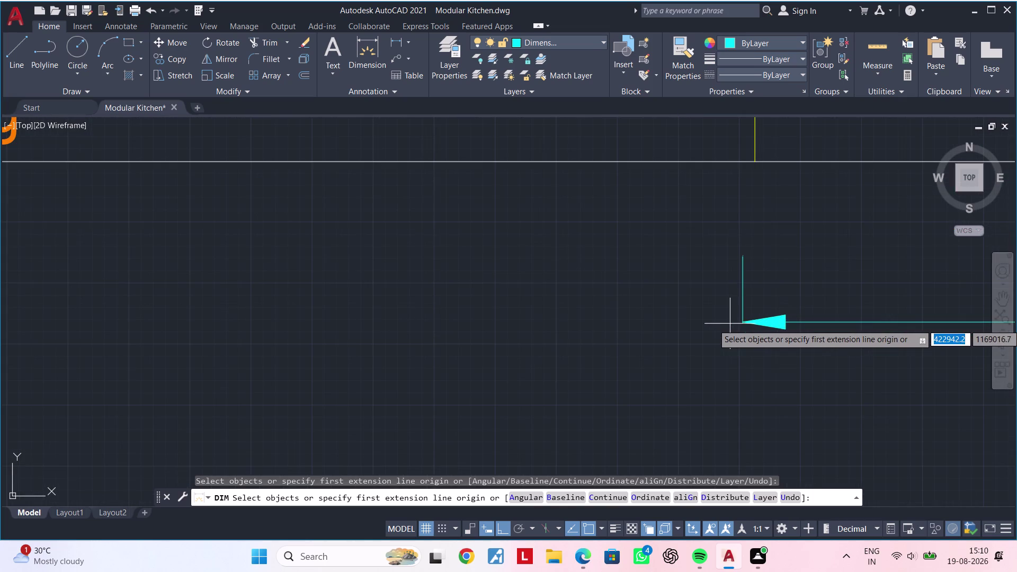
click(740, 324)
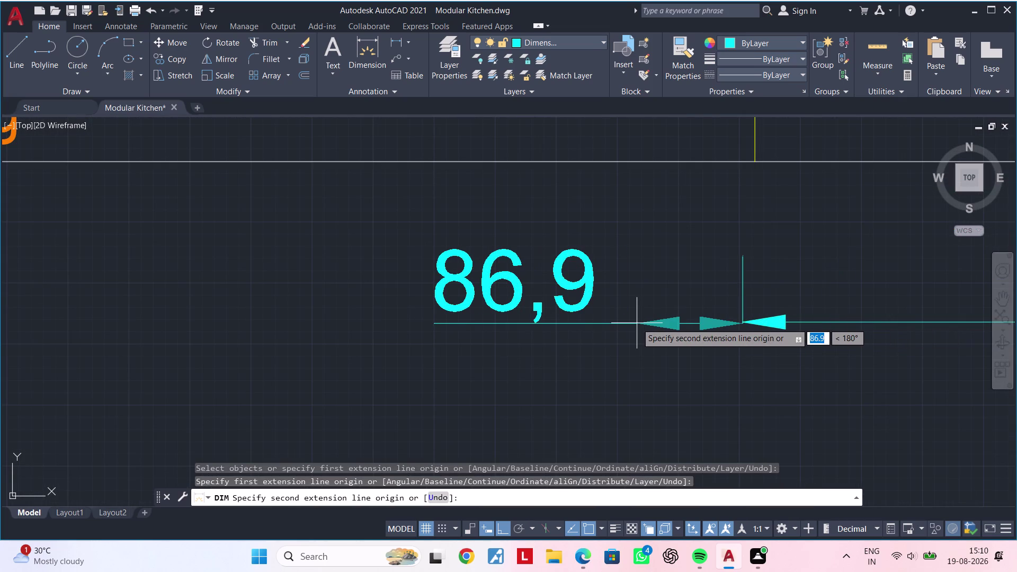
text(50)
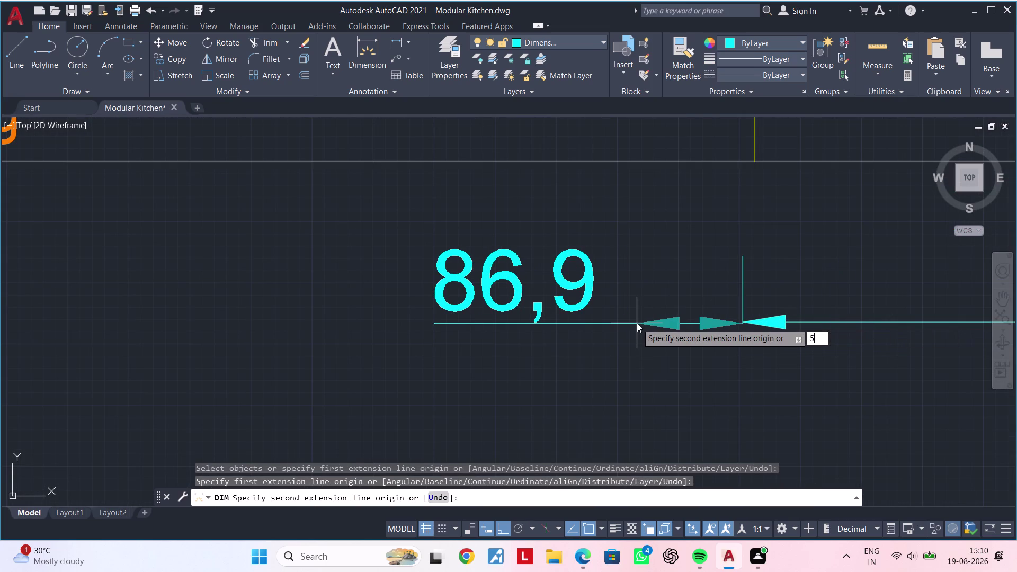
key(Return)
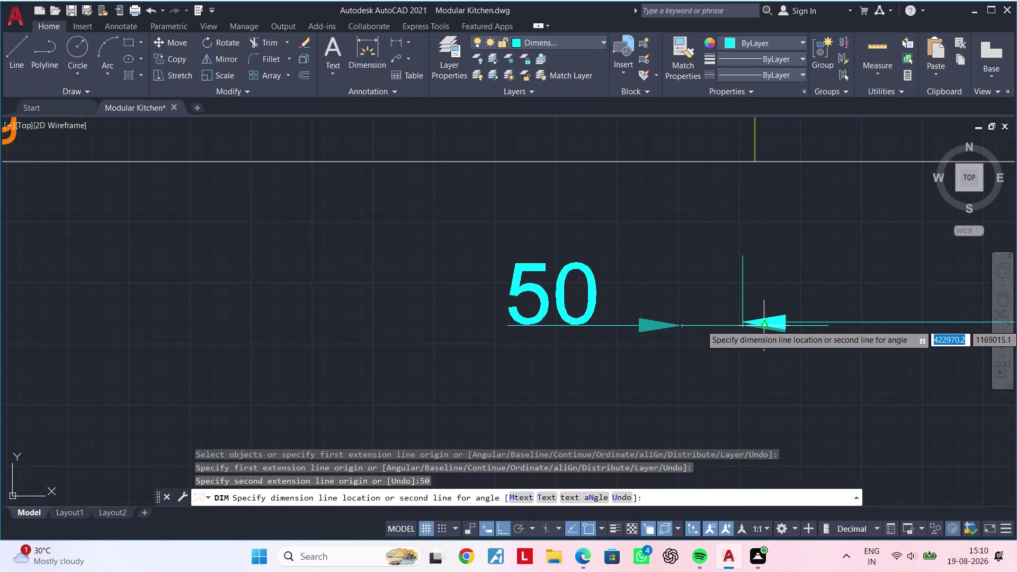
click(745, 320)
key(Escape)
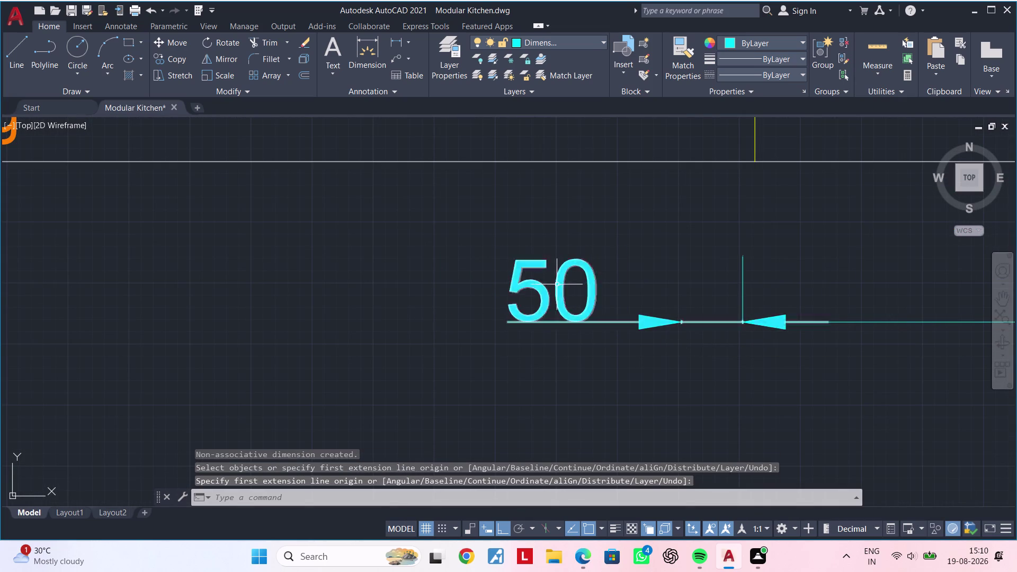
Re-center the 50 dimension's label over its dimension line with grips.
click(559, 285)
click(543, 288)
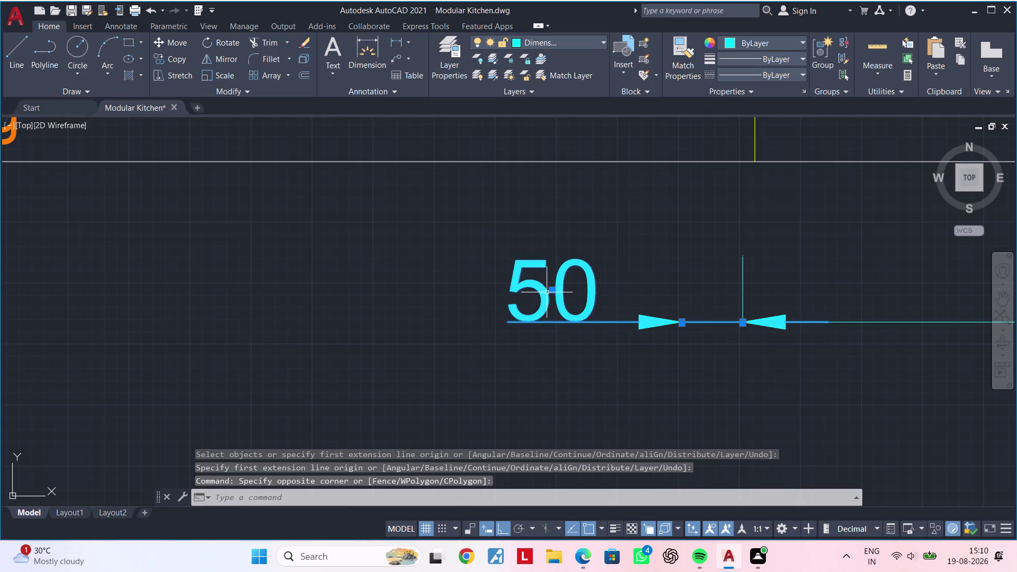
click(552, 292)
click(715, 323)
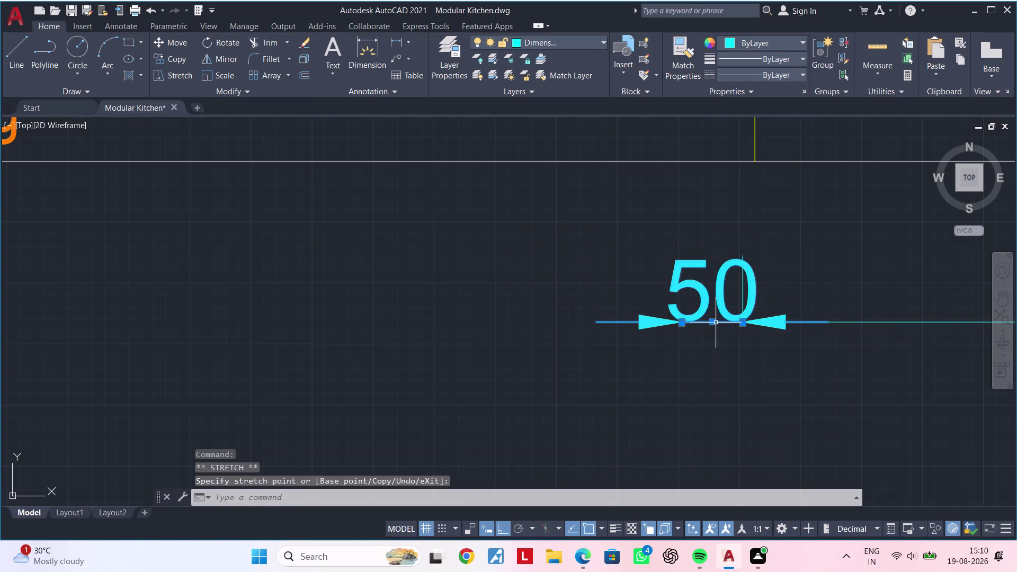
key(Escape)
middle_drag(651, 388, 672, 387)
Add a 550 width dimension left of the 50 in the bottom chain.
click(367, 45)
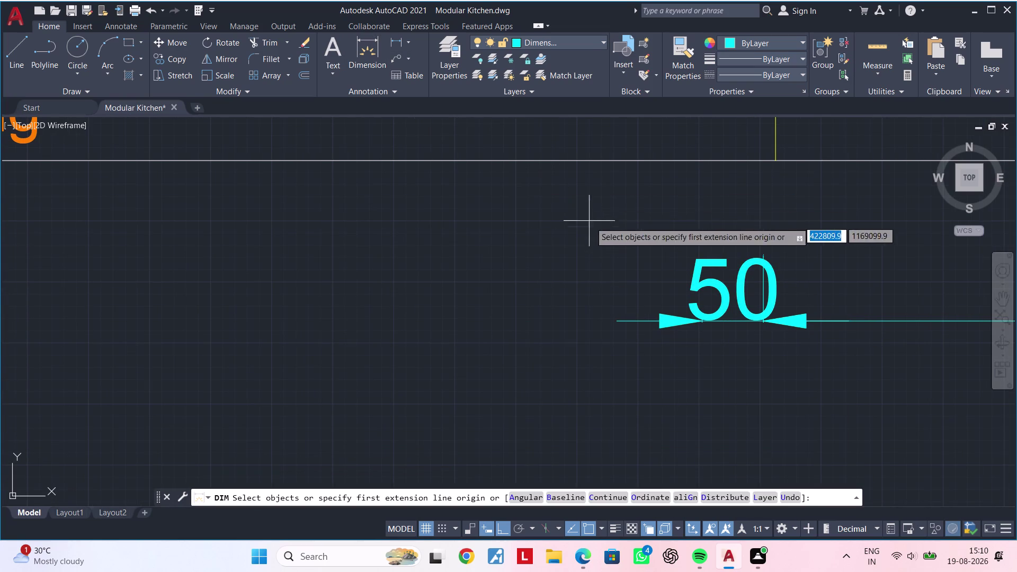
click(703, 321)
scroll(down, 3)
middle_drag(326, 259, 514, 277)
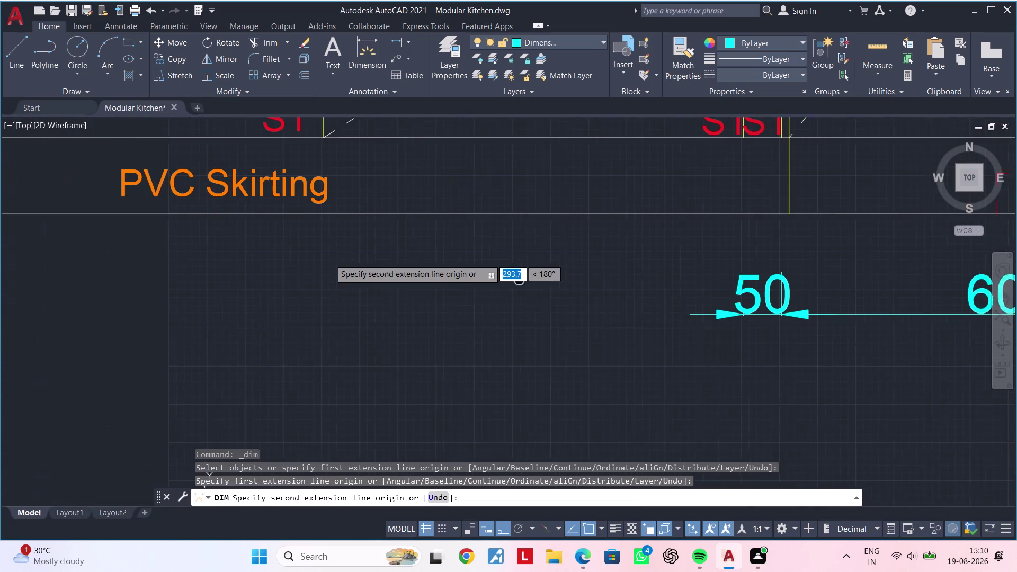
middle_drag(514, 277, 539, 277)
text(5)
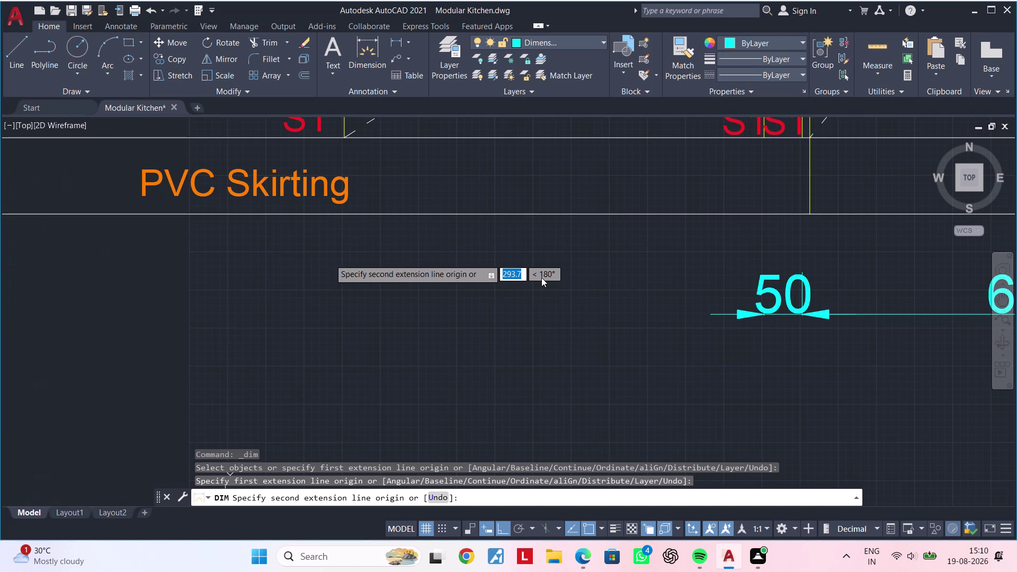
text(50)
key(Return)
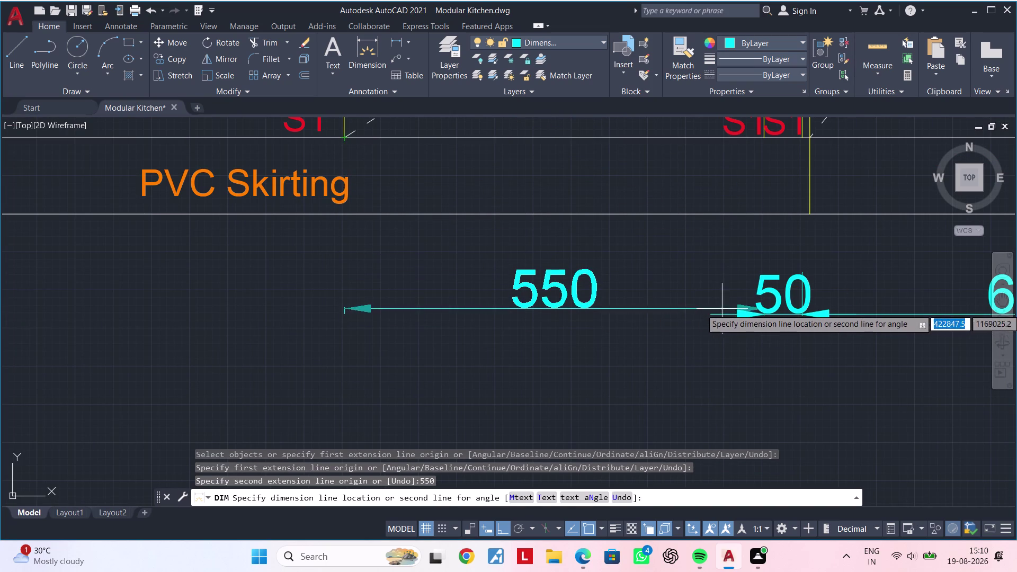
click(763, 317)
middle_drag(514, 326, 734, 323)
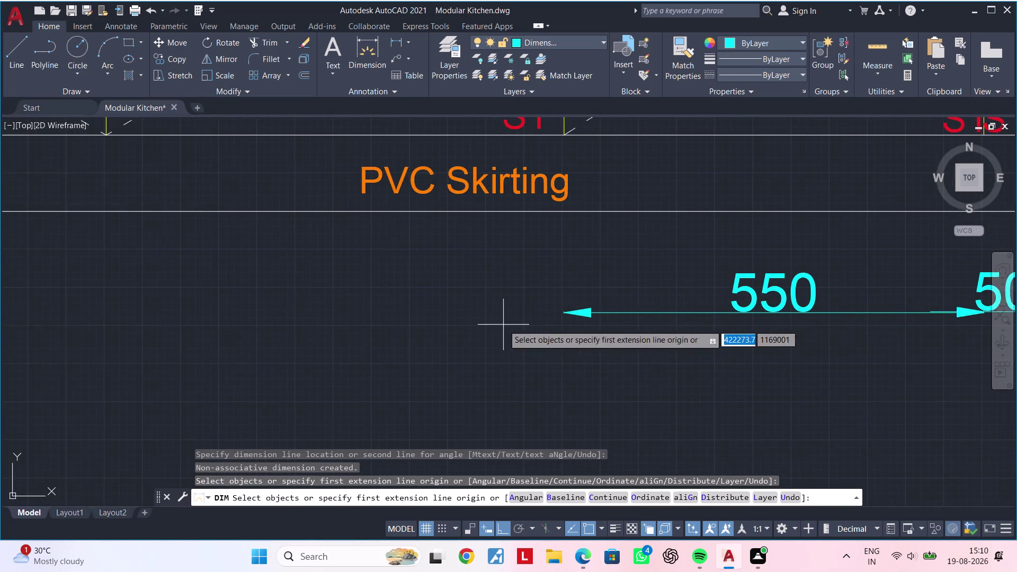
Dimension a 600 width leftward from the 550's left end below the skirting.
middle_drag(534, 327, 623, 327)
key(space)
key(space)
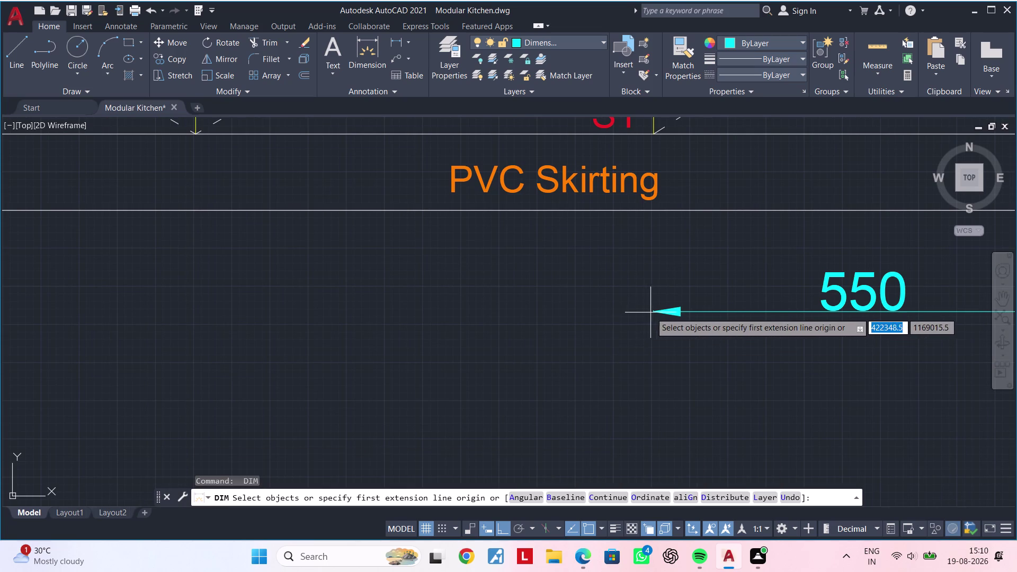
click(654, 312)
key(Escape)
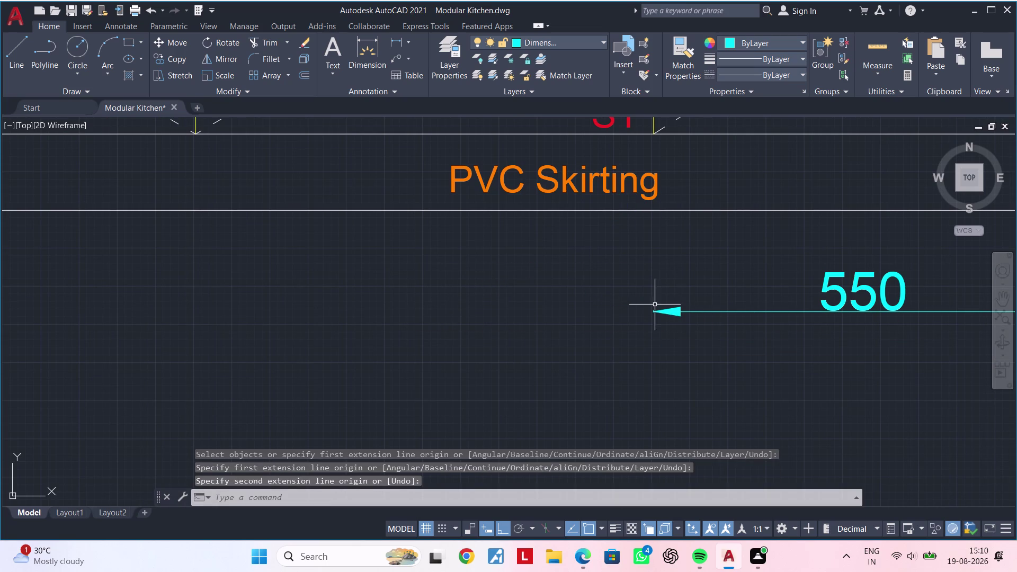
key(space)
scroll(up, 3)
click(648, 307)
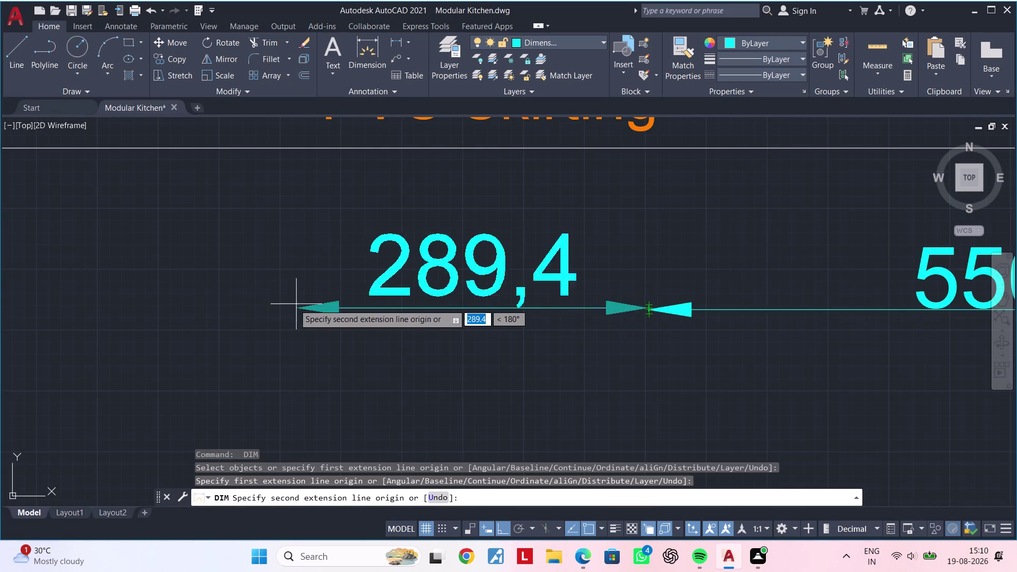
scroll(down, 3)
middle_drag(347, 305, 556, 304)
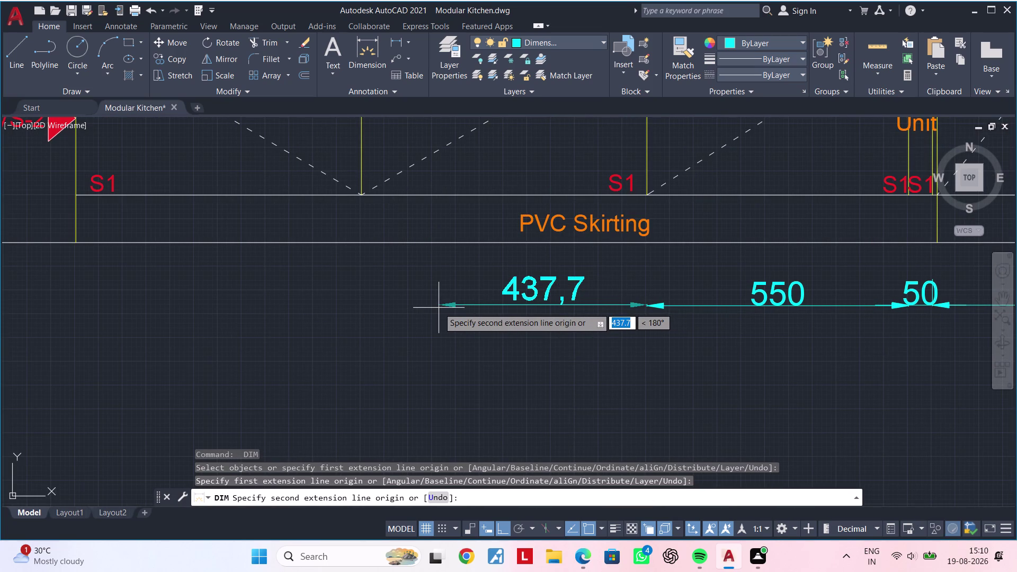
text(600)
key(Return)
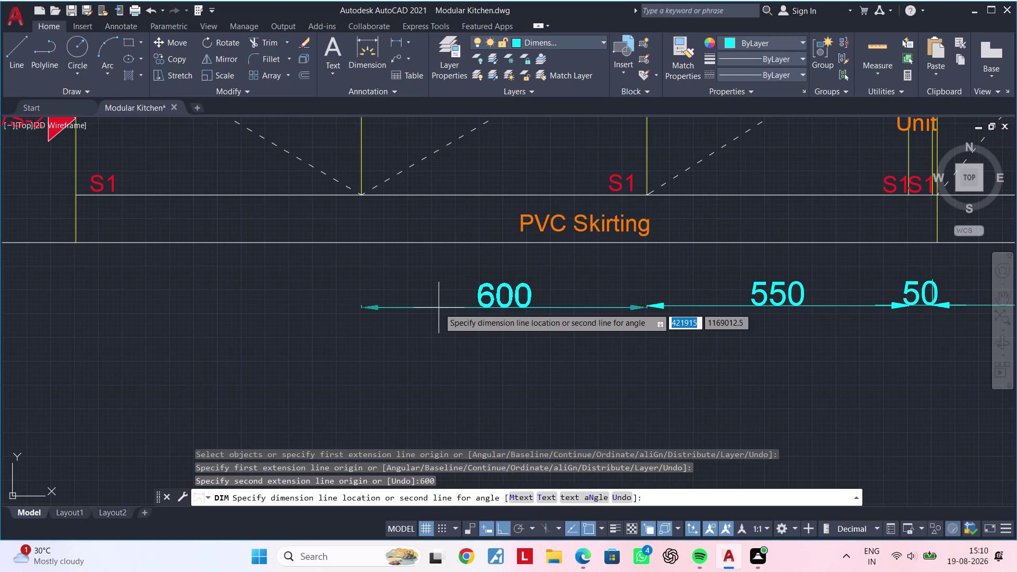
click(648, 304)
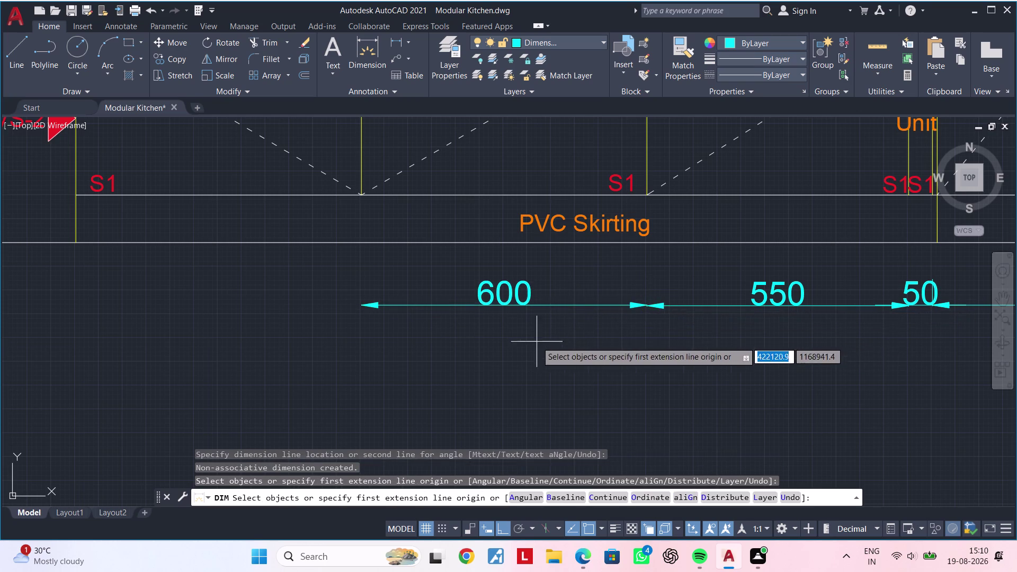
Add a second 600 width dimension to the bottom chain.
middle_drag(536, 341, 775, 342)
middle_drag(575, 329, 642, 330)
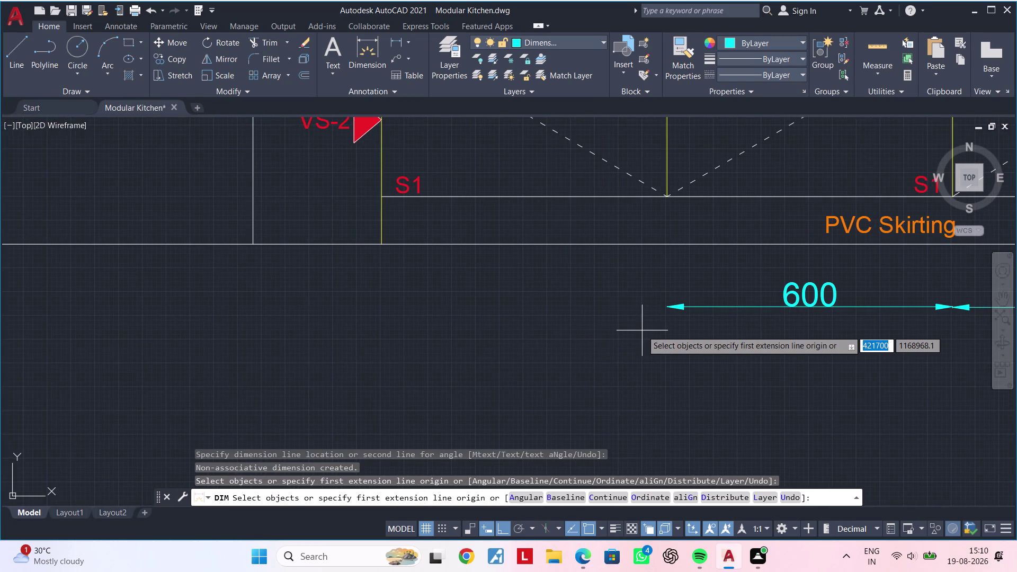
click(665, 304)
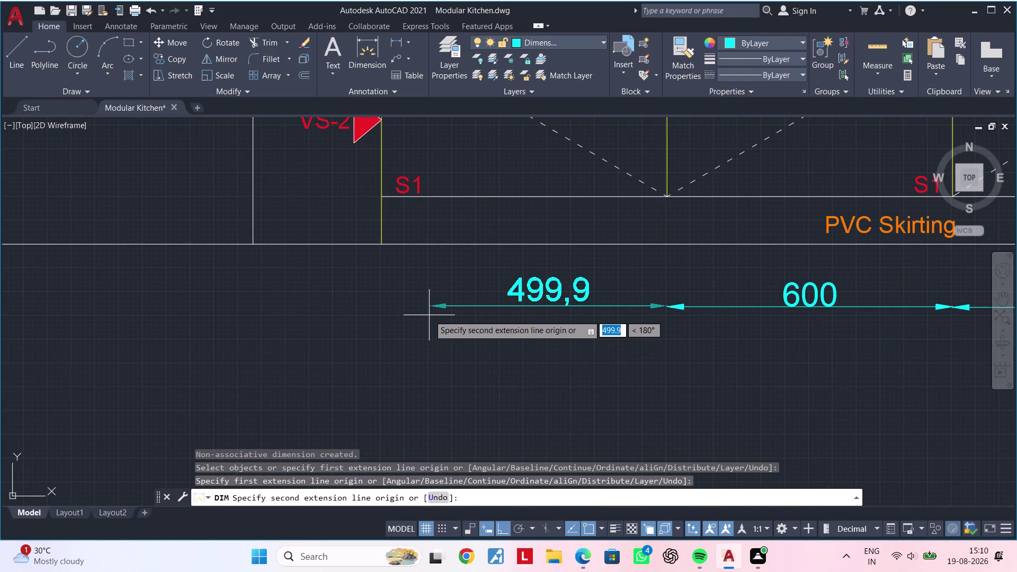
text(600)
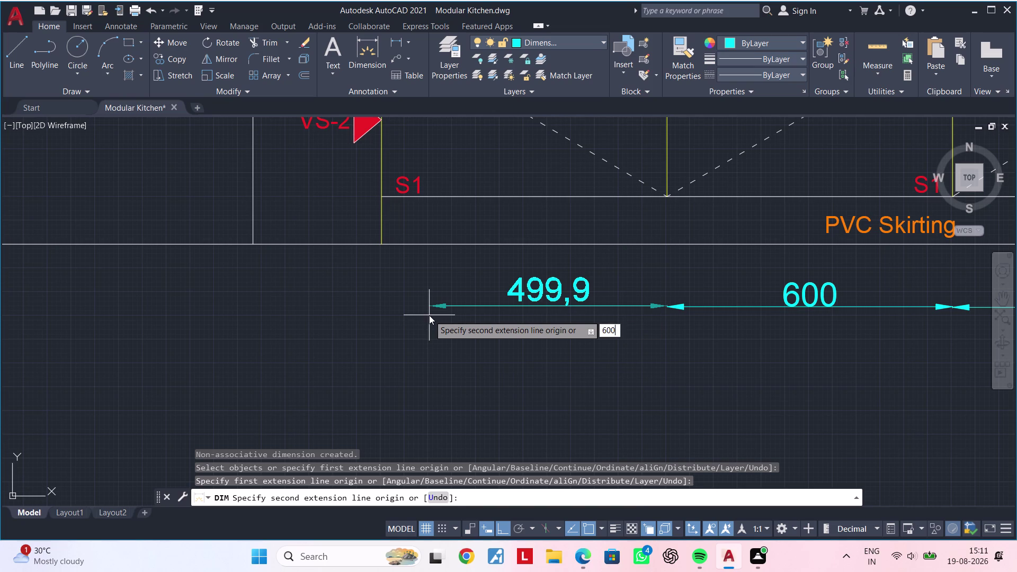
key(Return)
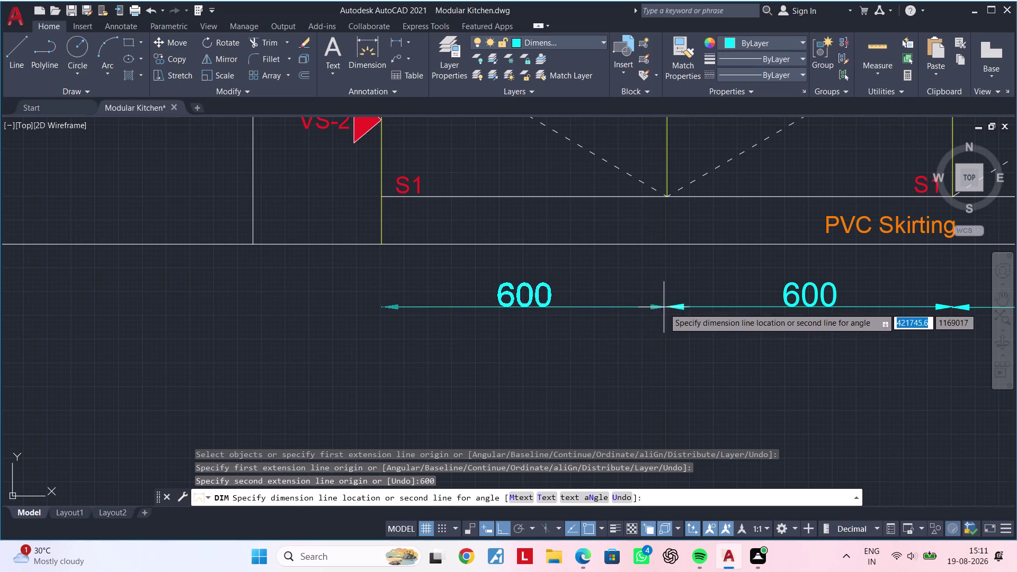
click(666, 309)
Add a 270 width dimension at the chain's new left end.
middle_drag(495, 350, 832, 354)
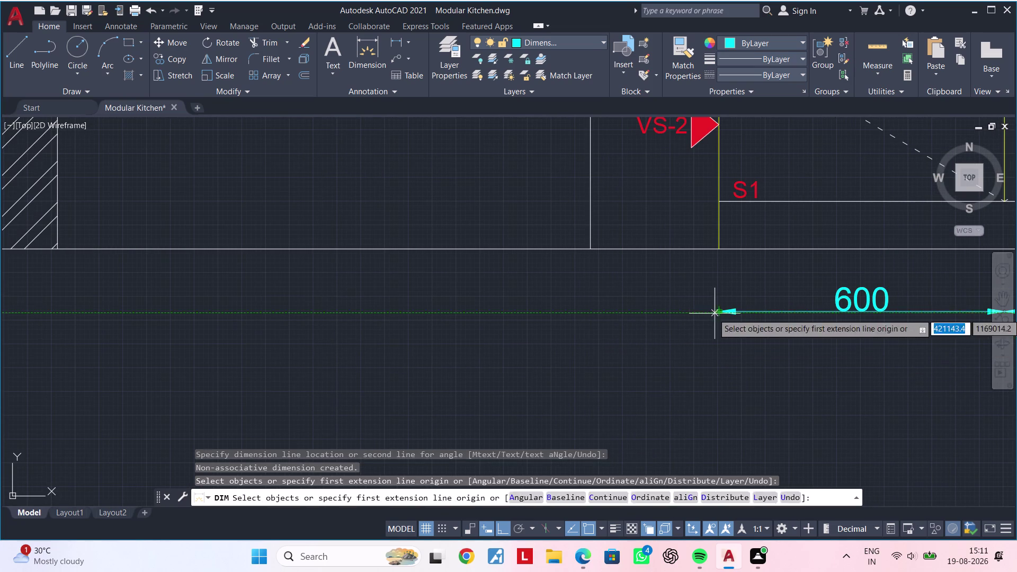
click(713, 314)
key(Escape)
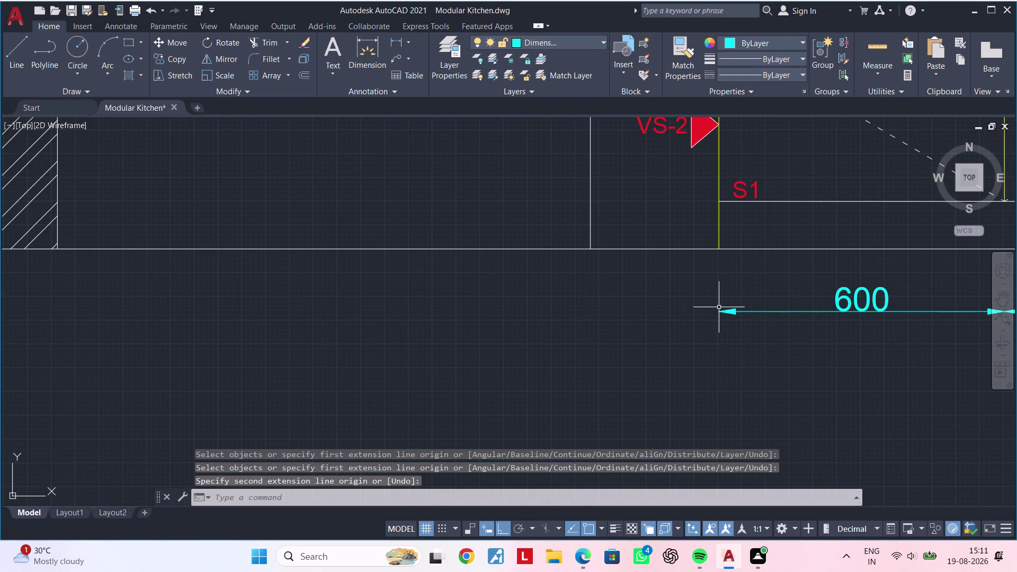
key(space)
click(718, 313)
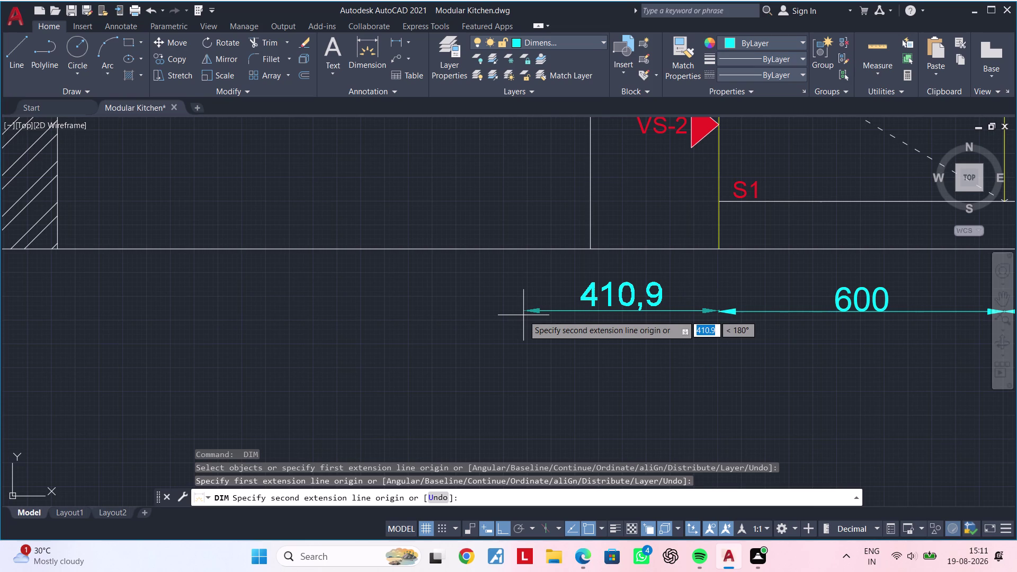
text(270)
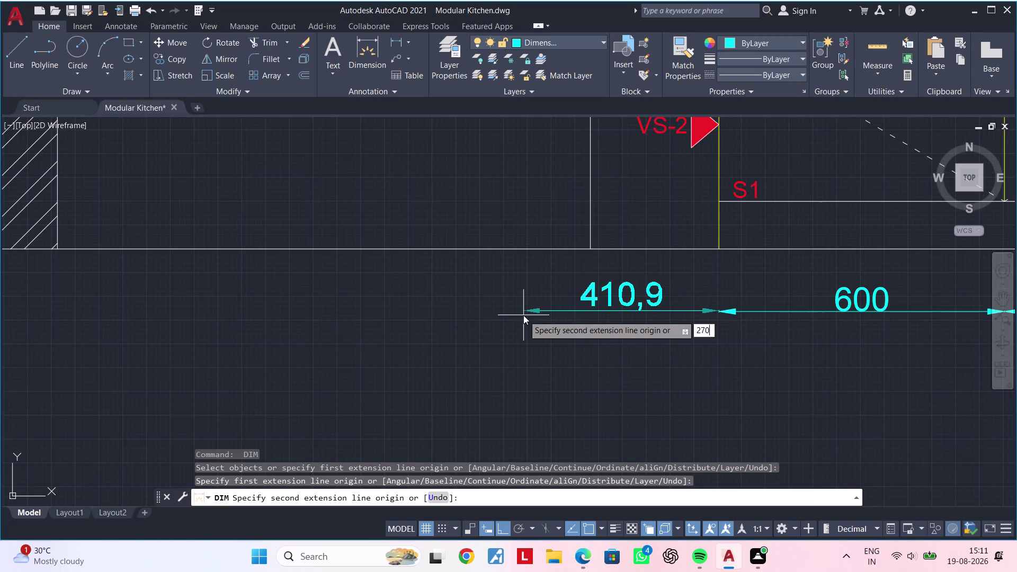
key(Return)
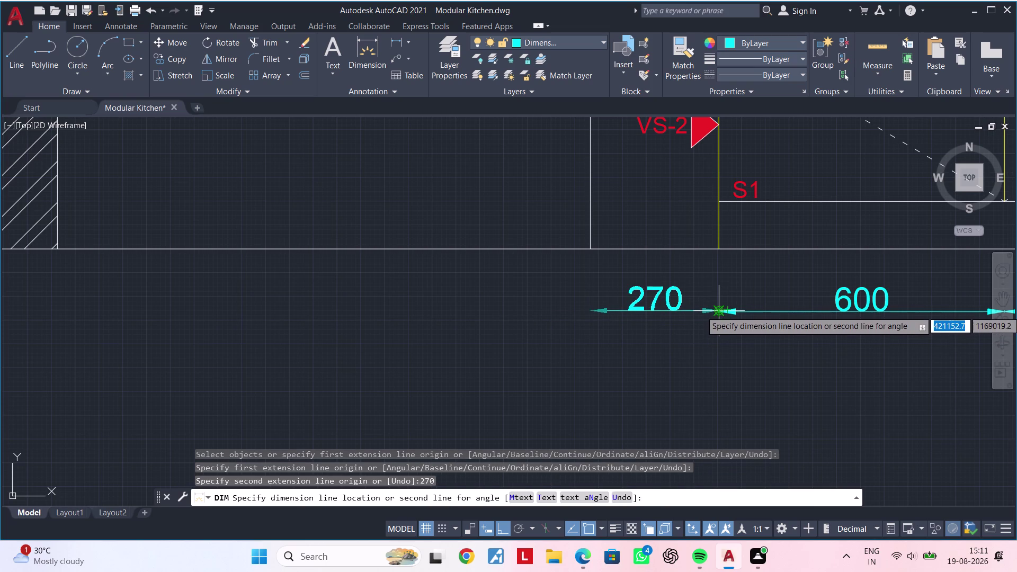
click(717, 311)
middle_drag(569, 321, 732, 327)
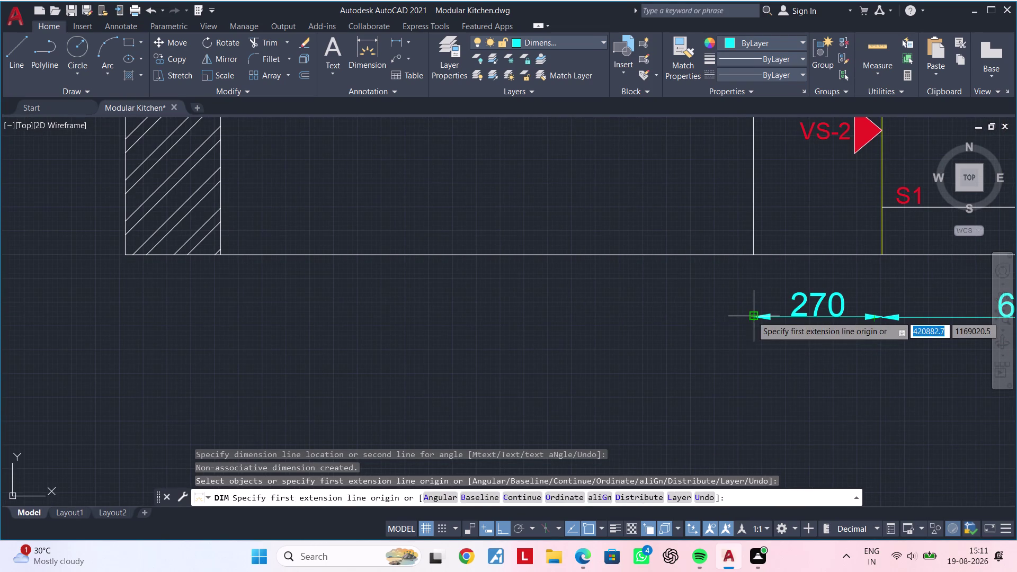